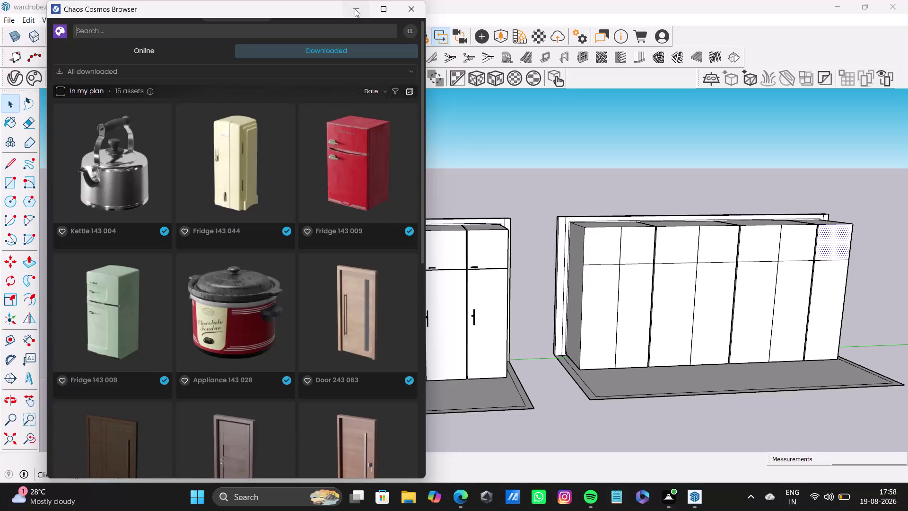
Zoom and orbit around the wardrobe to study the cabinet fronts.
scroll(up, 3)
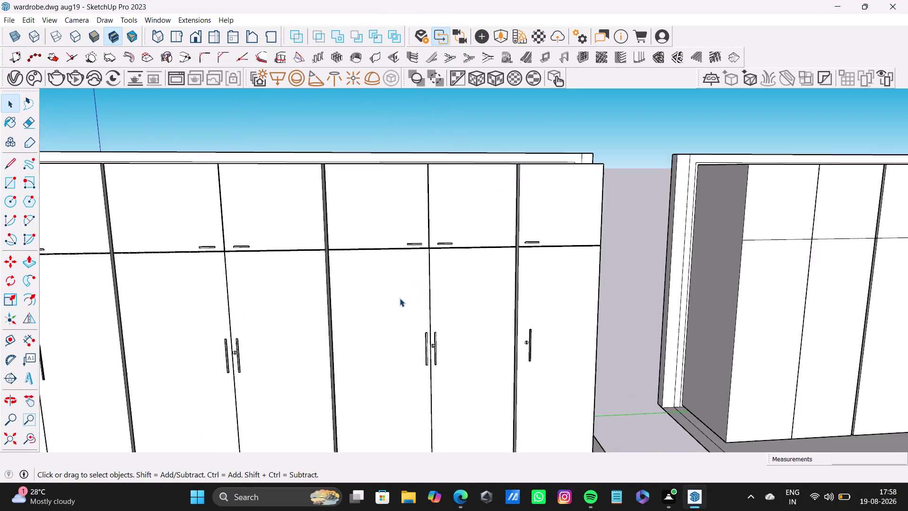
scroll(up, 3)
scroll(down, 3)
middle_drag(436, 290, 496, 241)
scroll(up, 3)
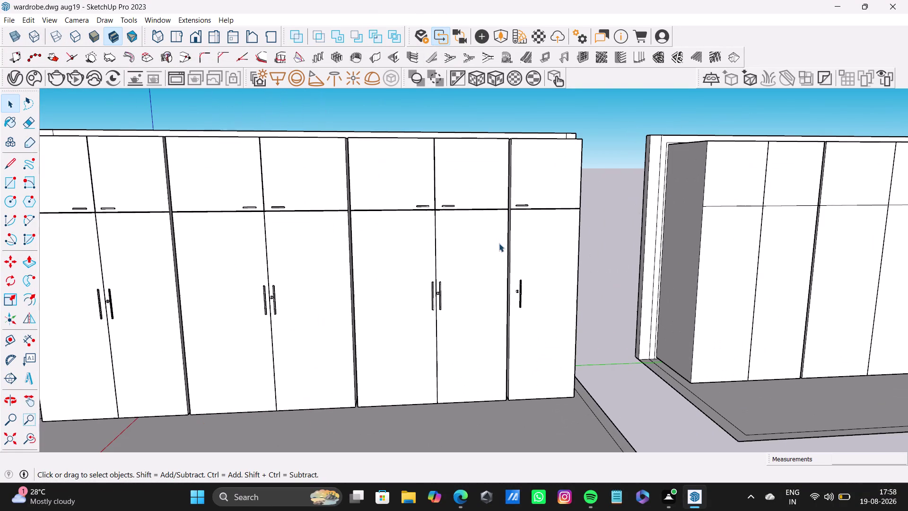
scroll(down, 3)
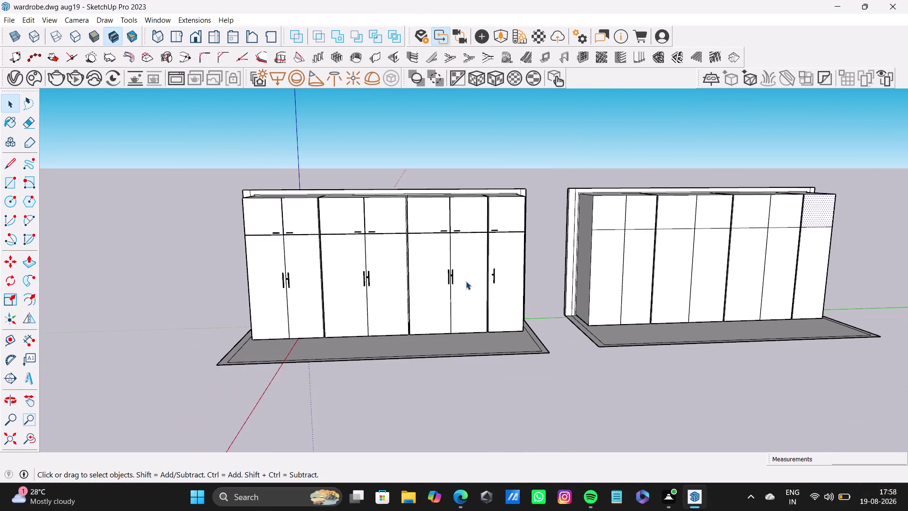
scroll(up, 3)
scroll(up, 3)
middle_drag(409, 271, 278, 350)
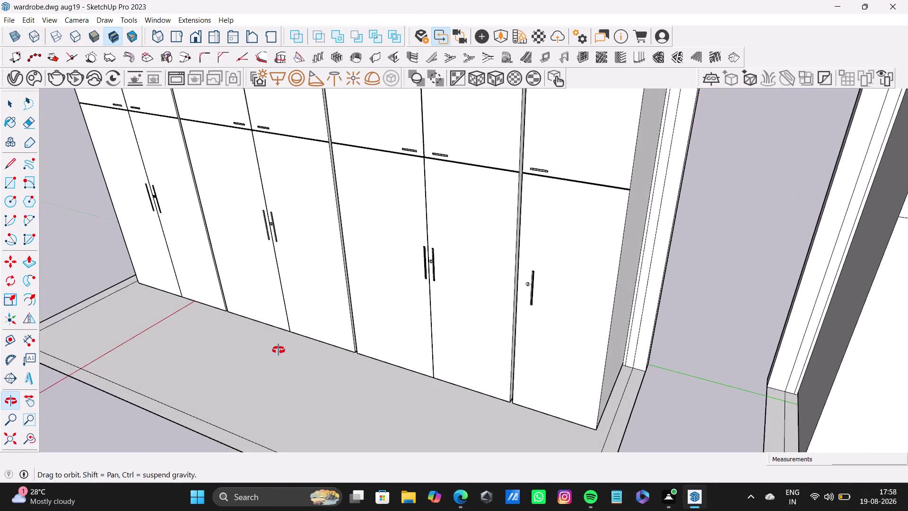
middle_drag(279, 350, 431, 263)
Orbit to a wider view of the cabinet tops, then switch to painting.
scroll(down, 3)
middle_drag(383, 244, 592, 255)
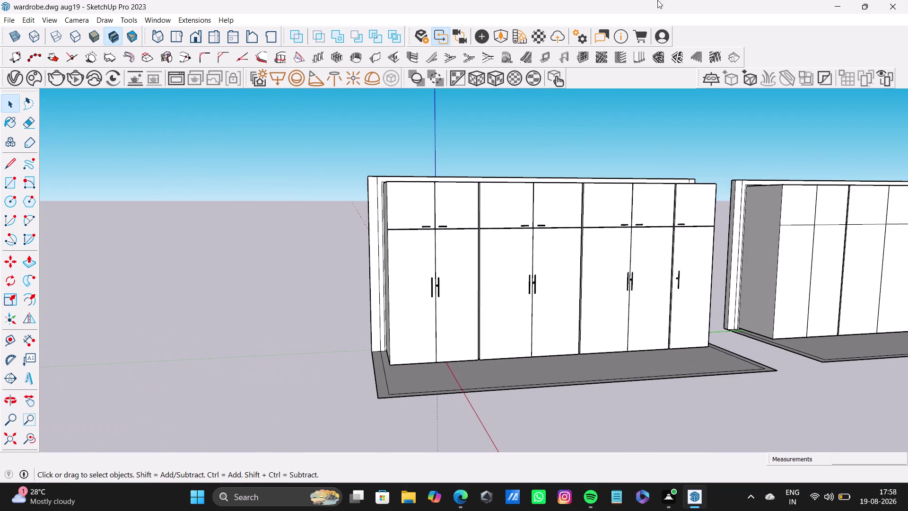
scroll(down, 3)
middle_drag(481, 246, 458, 365)
scroll(up, 3)
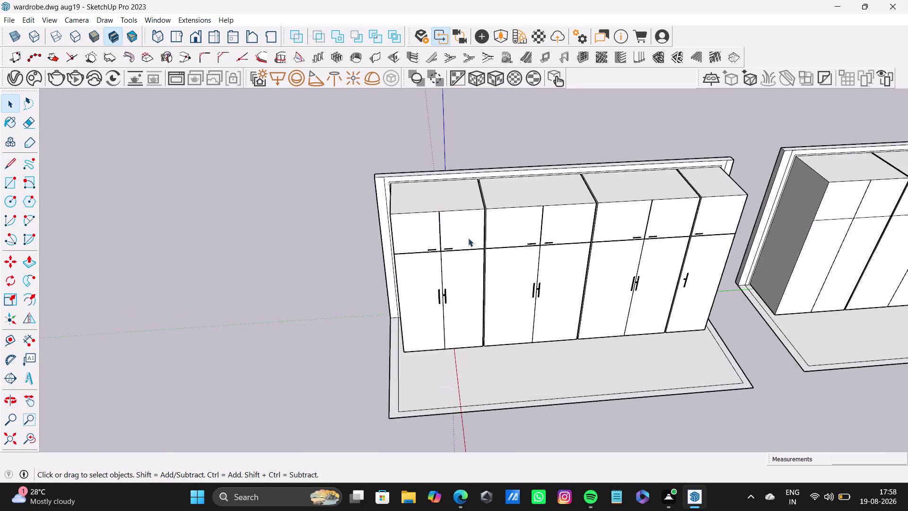
scroll(up, 3)
scroll(up, 3)
scroll(up, 3)
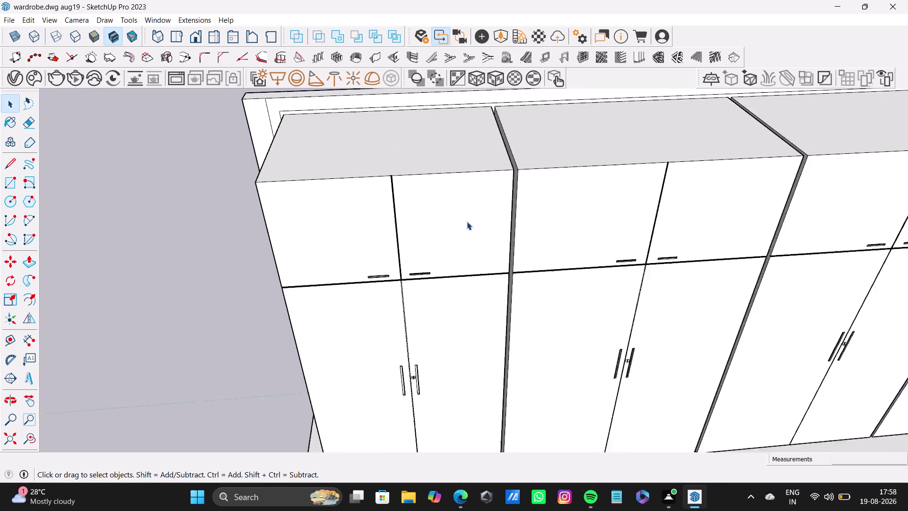
scroll(up, 3)
scroll(down, 3)
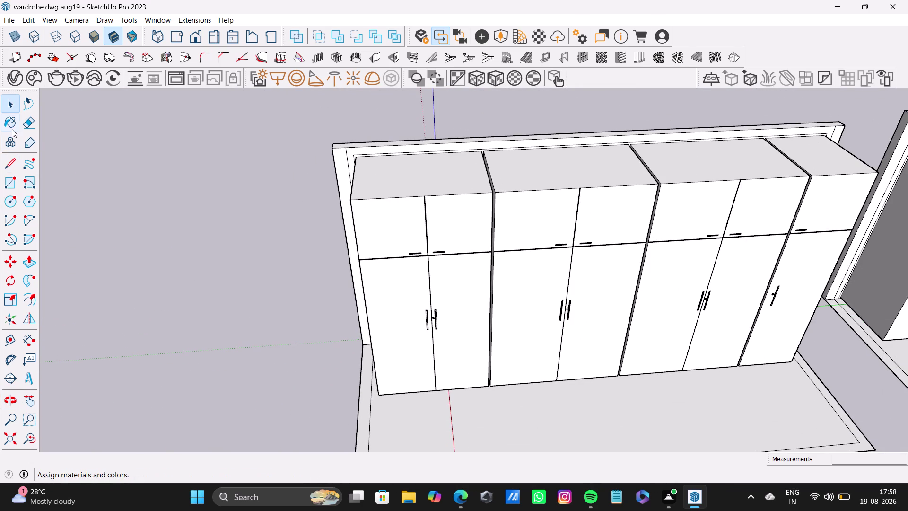
click(10, 121)
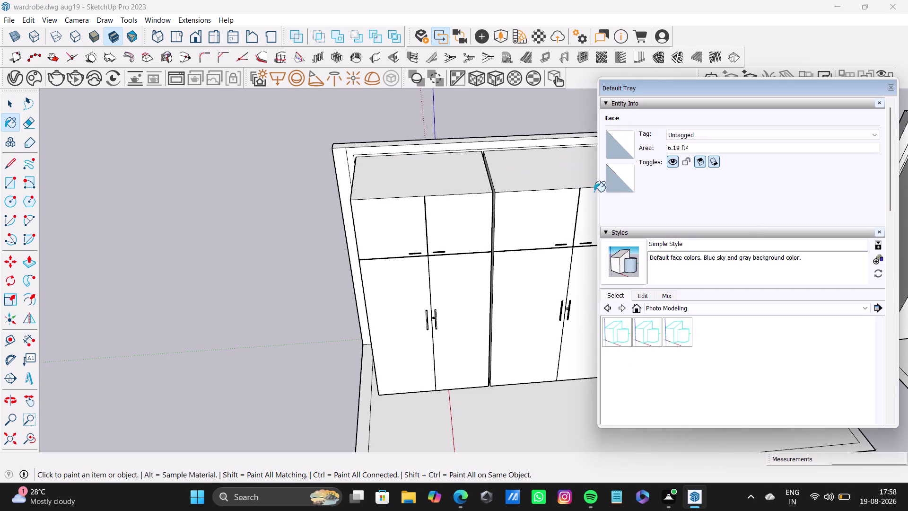
Open the V-Ray material list and Chaos Cosmos at Online > Materials > Metal.
click(17, 77)
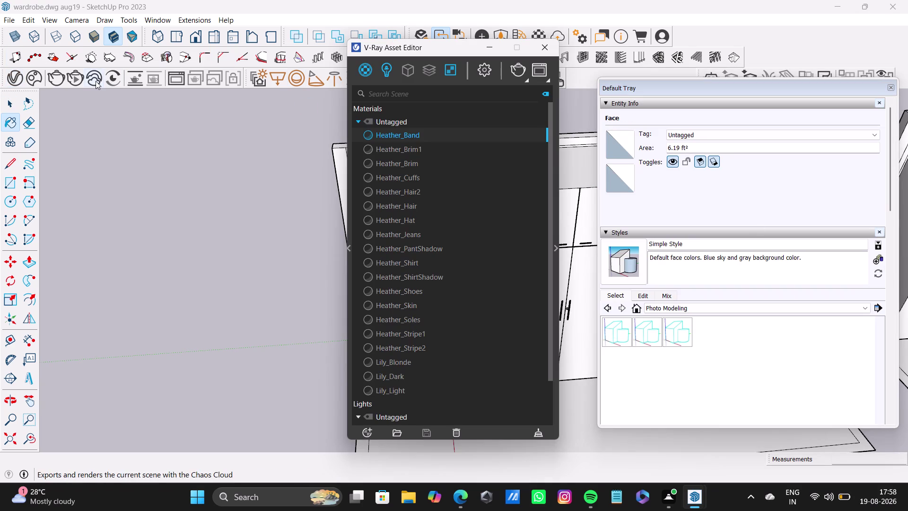
click(35, 83)
click(115, 54)
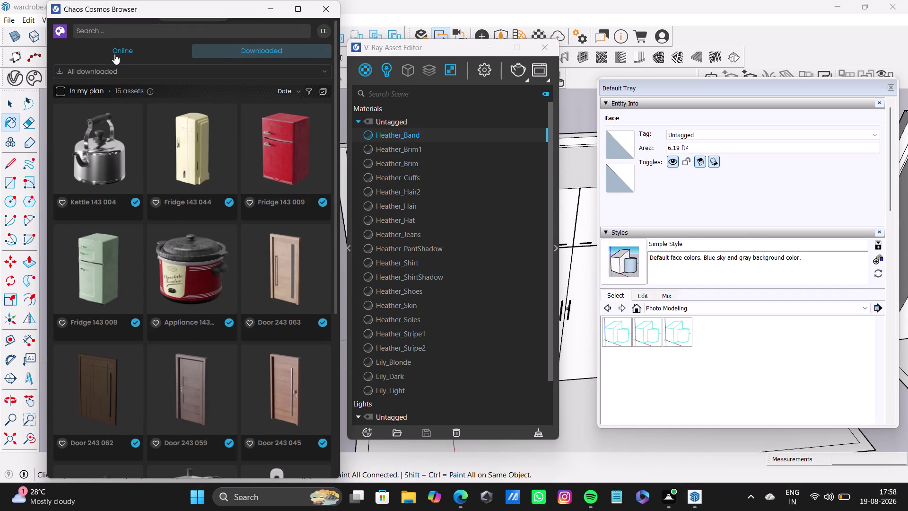
click(116, 72)
click(115, 109)
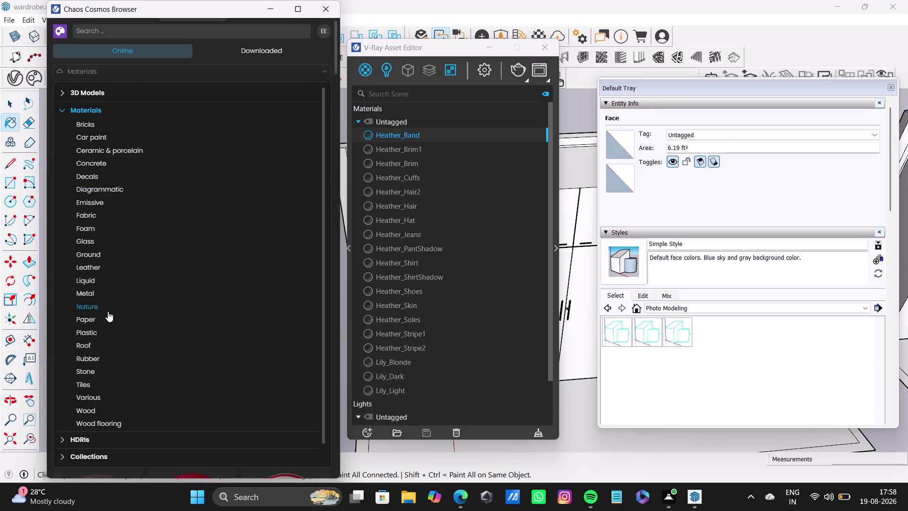
click(97, 290)
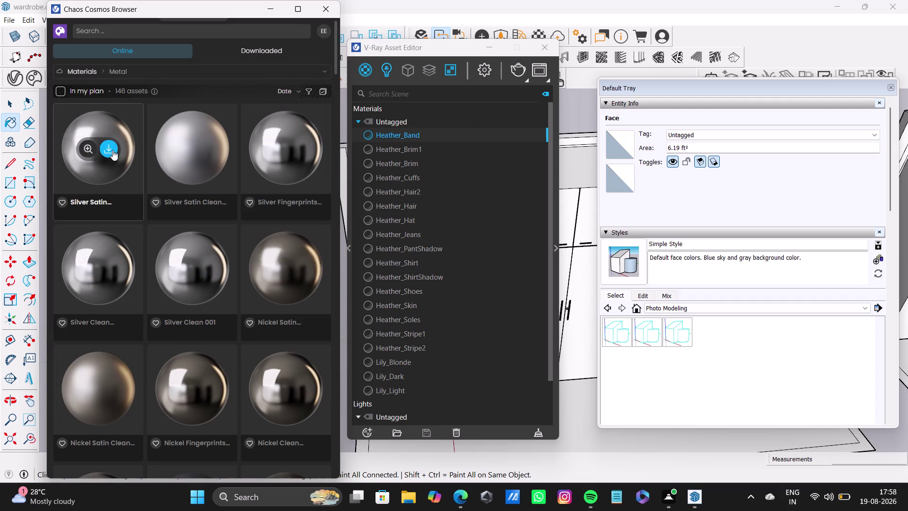
Scroll through the entire metal catalog and return to the material categories.
scroll(down, 3)
scroll(down, 3)
scroll(down, 3)
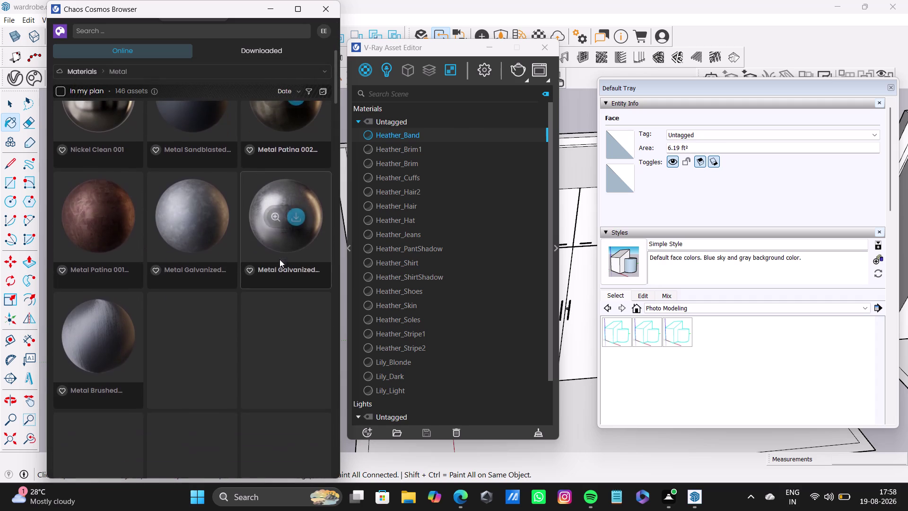
scroll(down, 3)
scroll(down, 3)
scroll(down, 3)
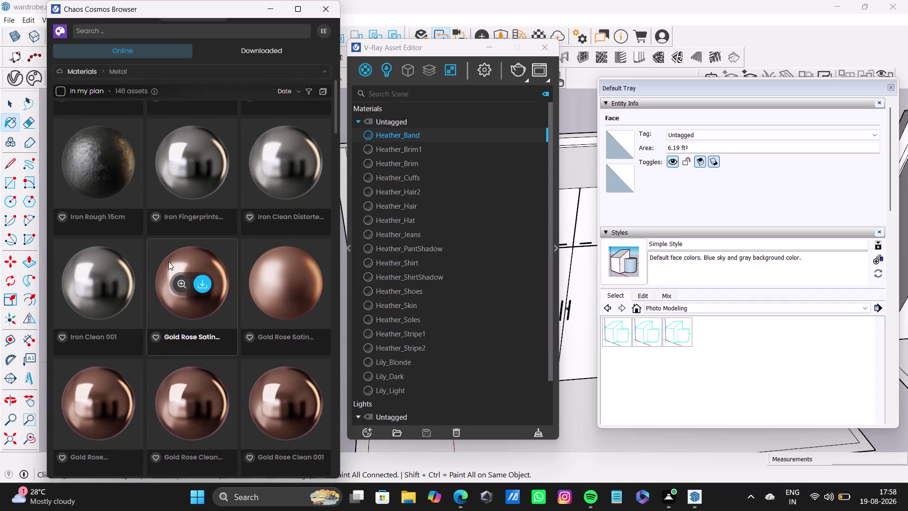
scroll(down, 3)
scroll(down, 3)
scroll(down, 3)
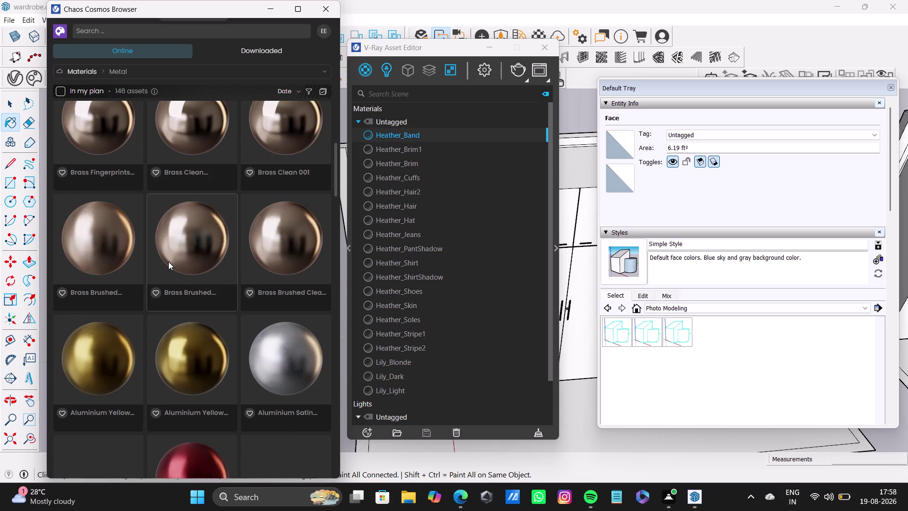
scroll(down, 3)
scroll(down, 3)
scroll(down, 3)
scroll(down, 3)
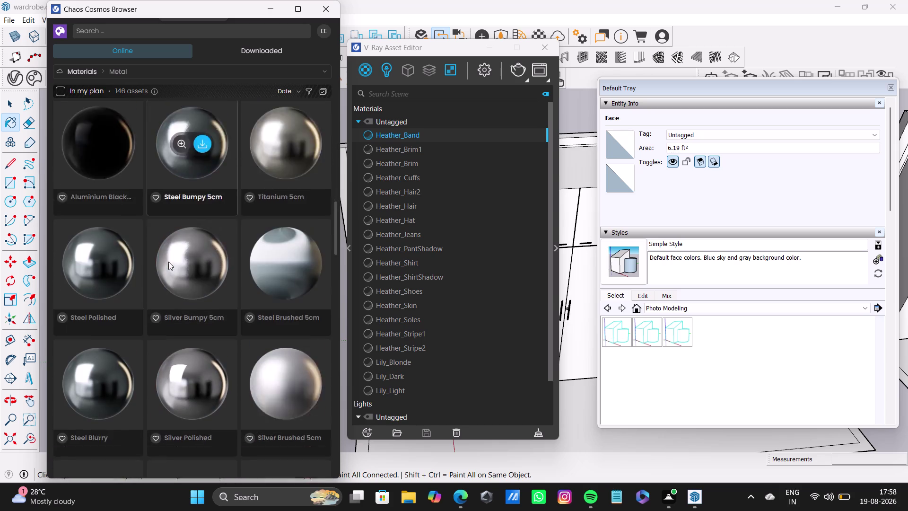
scroll(down, 3)
scroll(down, 3)
scroll(down, 3)
scroll(down, 3)
scroll(down, 3)
scroll(down, 3)
scroll(down, 3)
scroll(down, 3)
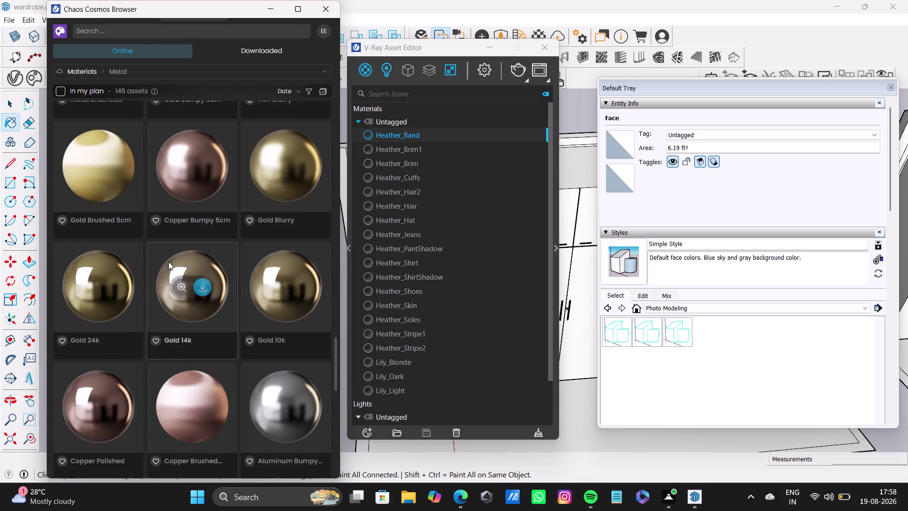
scroll(down, 3)
scroll(down, 3)
scroll(down, 3)
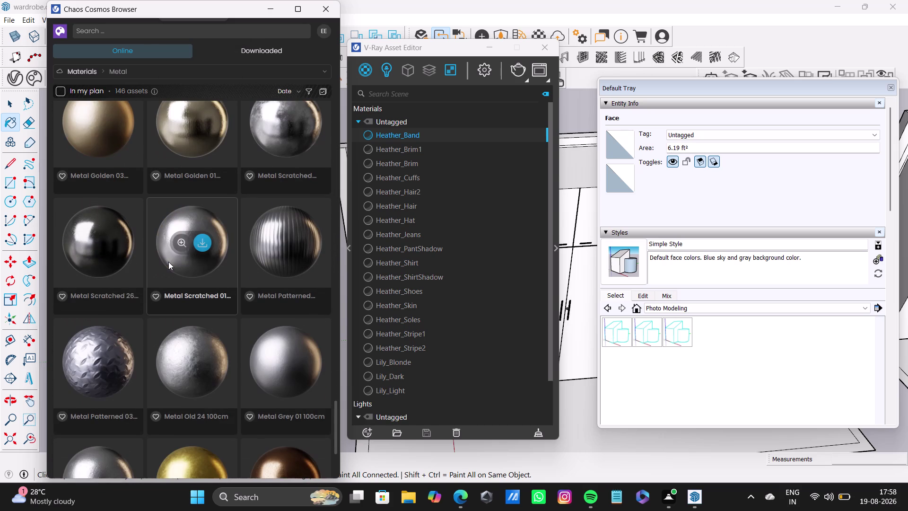
scroll(down, 3)
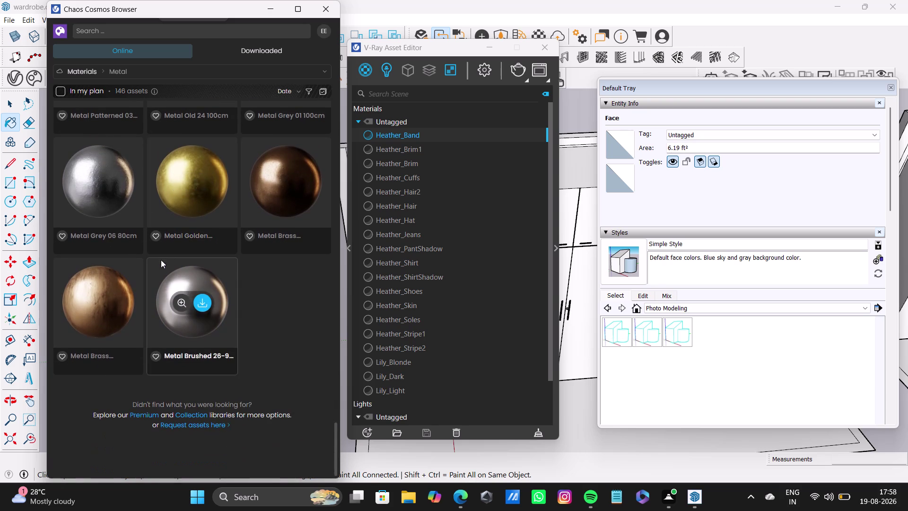
click(93, 69)
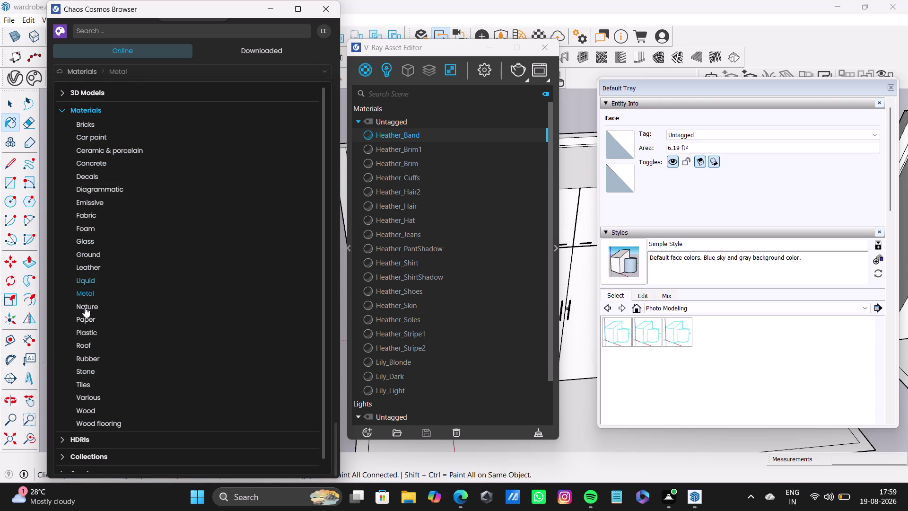
Browse the Nature materials category in Chaos Cosmos.
click(85, 311)
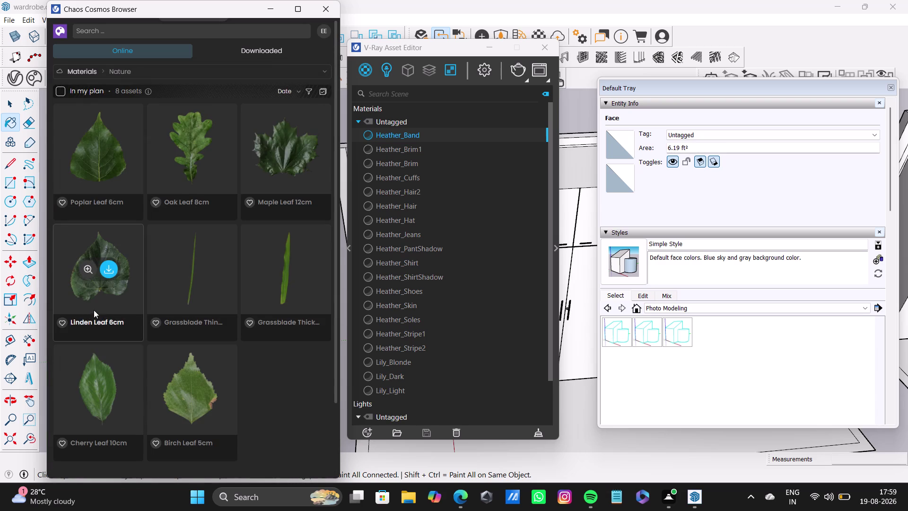
scroll(down, 3)
scroll(up, 3)
click(141, 49)
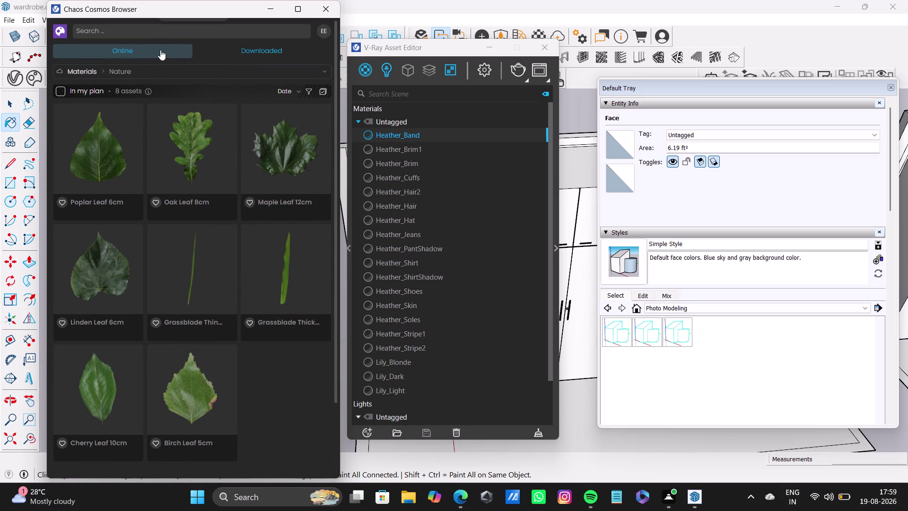
click(143, 70)
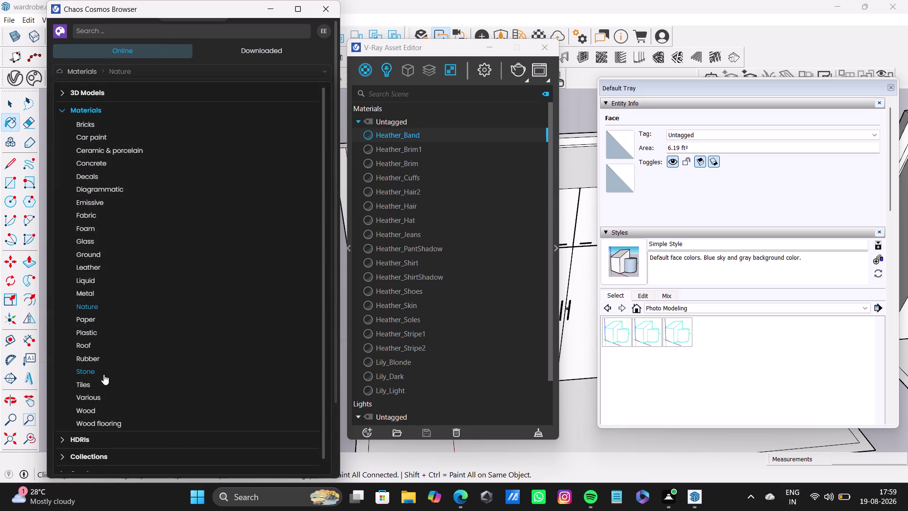
scroll(down, 3)
Scroll through the Stone materials, then close the Cosmos Browser.
click(102, 362)
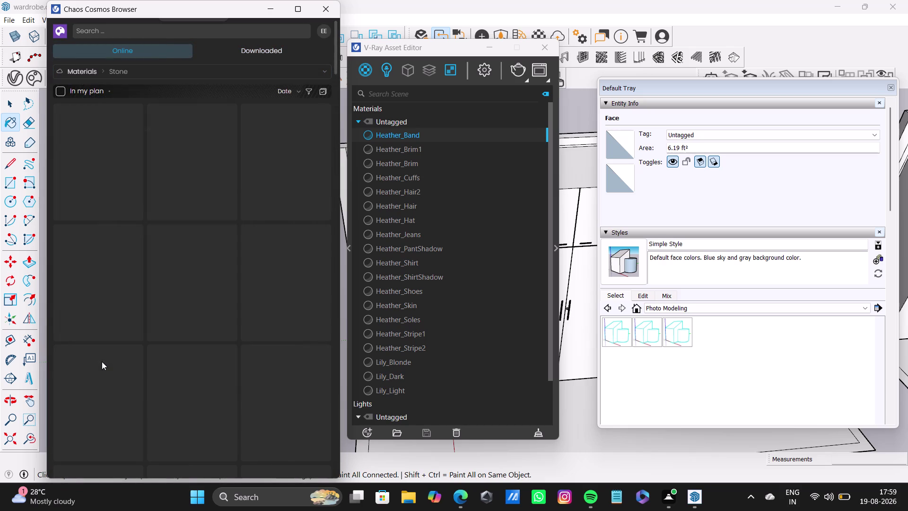
scroll(down, 3)
scroll(down, 3)
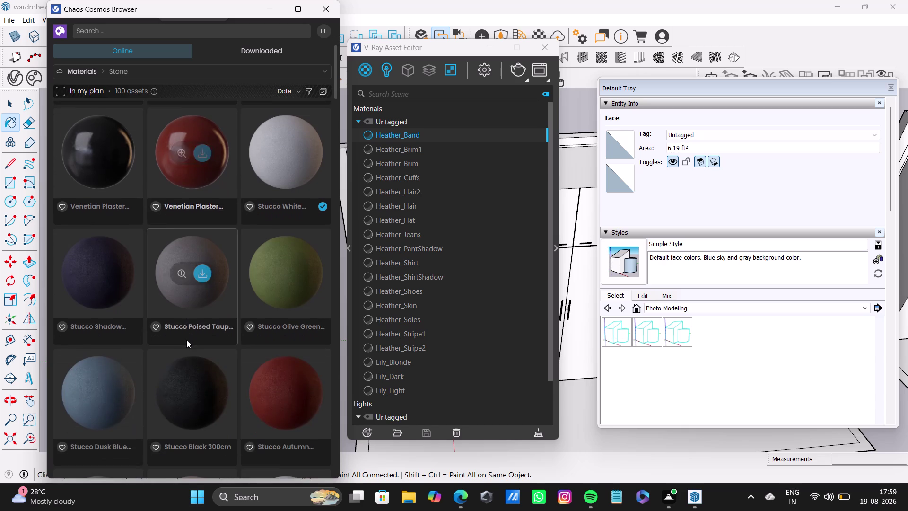
scroll(down, 3)
scroll(down, 3)
scroll(down, 3)
scroll(down, 3)
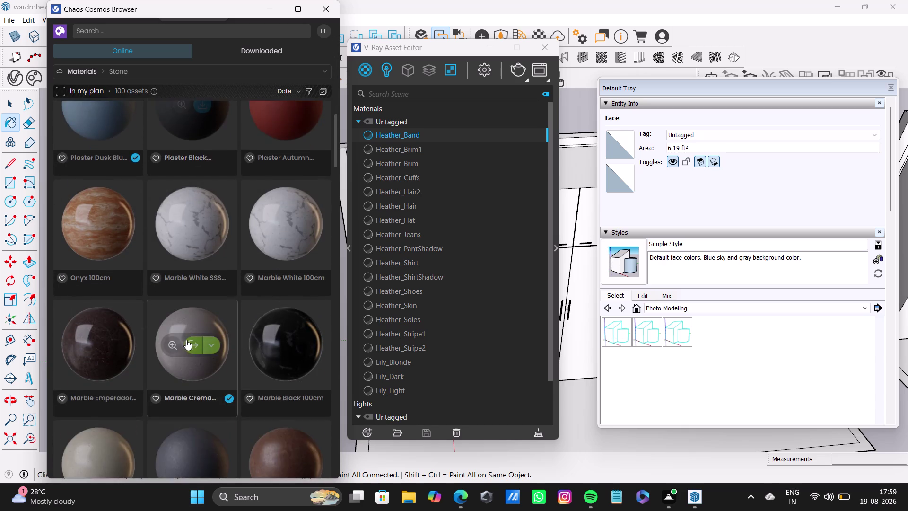
scroll(down, 3)
scroll(down, 3)
scroll(down, 3)
scroll(down, 3)
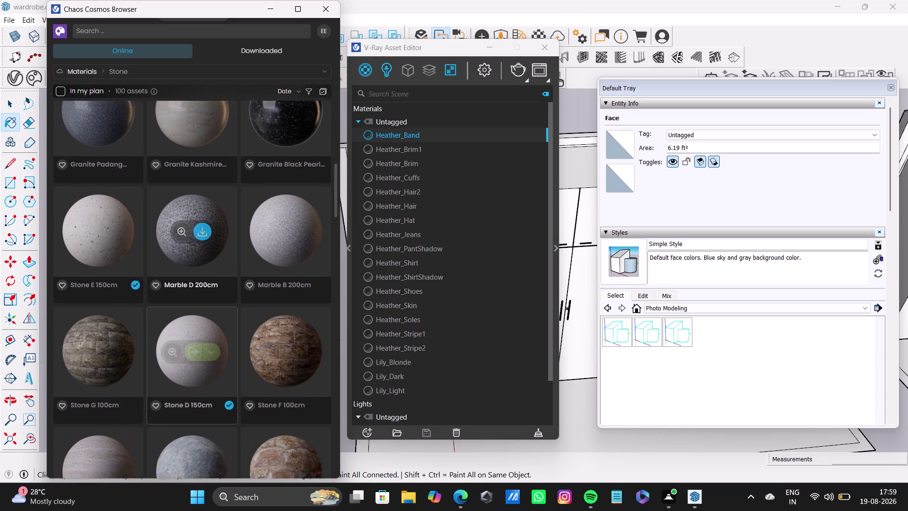
scroll(down, 3)
scroll(down, 3)
scroll(down, 3)
scroll(down, 3)
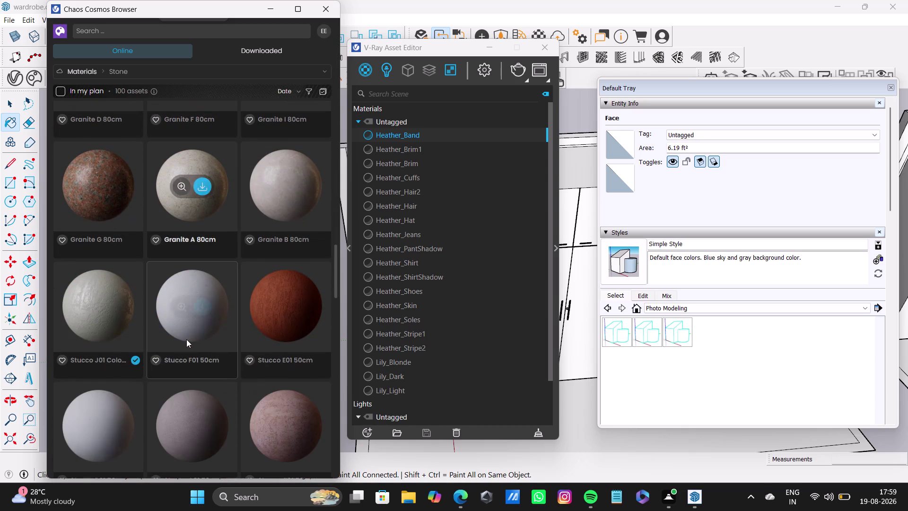
click(271, 3)
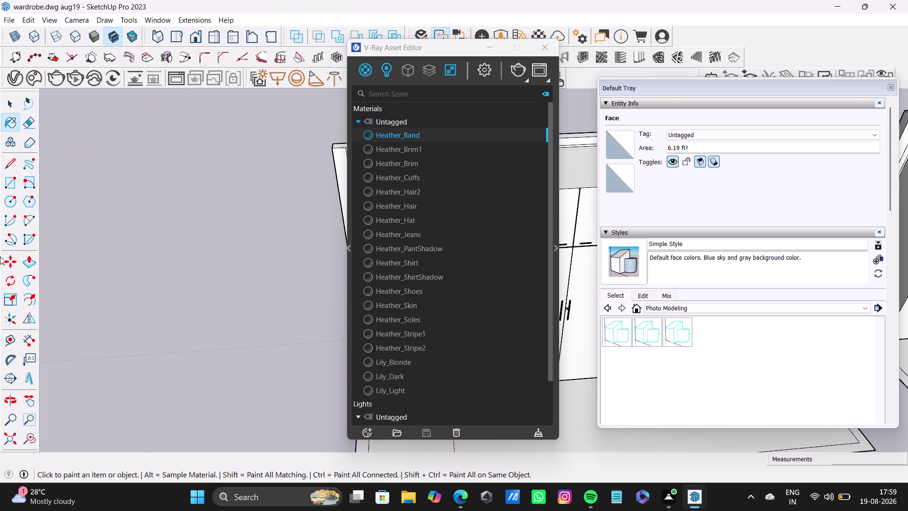
Paint the first cabinet's two upper doors with Colors-Named 0096_SkyBlue.
click(8, 122)
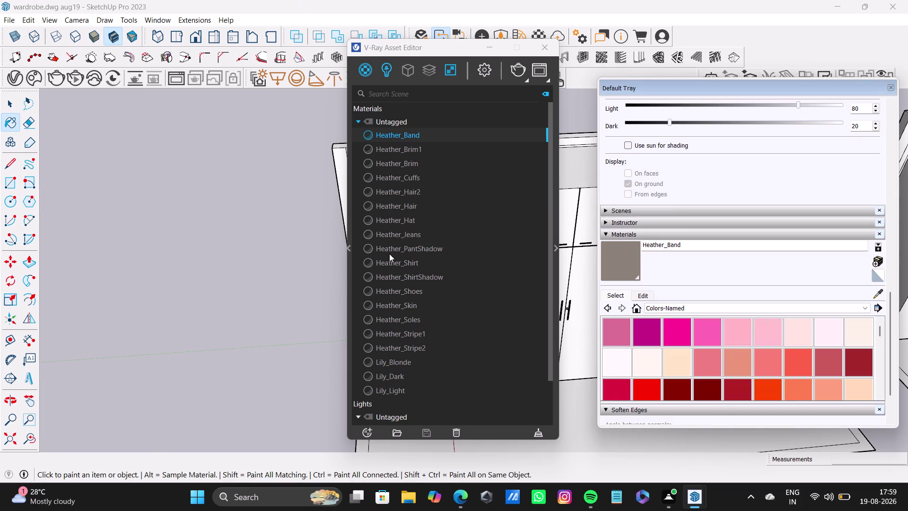
scroll(down, 3)
scroll(down, 3)
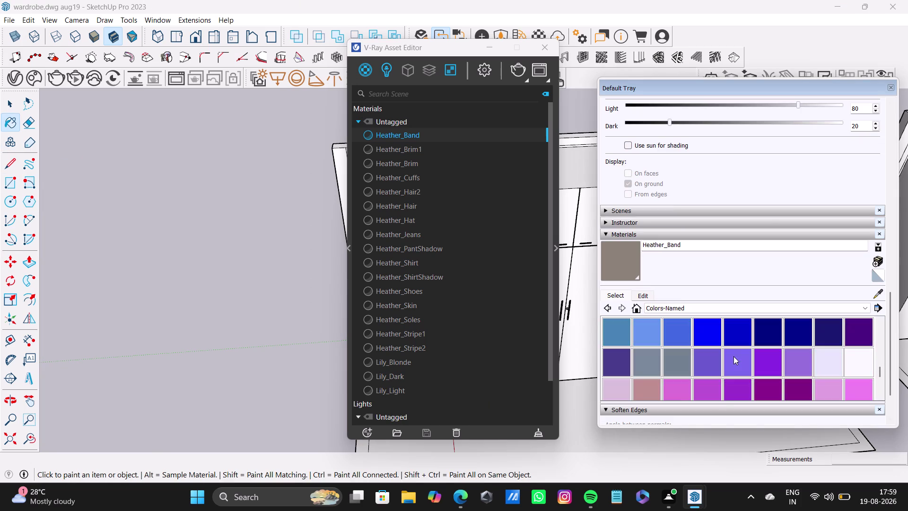
scroll(down, 3)
scroll(up, 3)
scroll(up, 3)
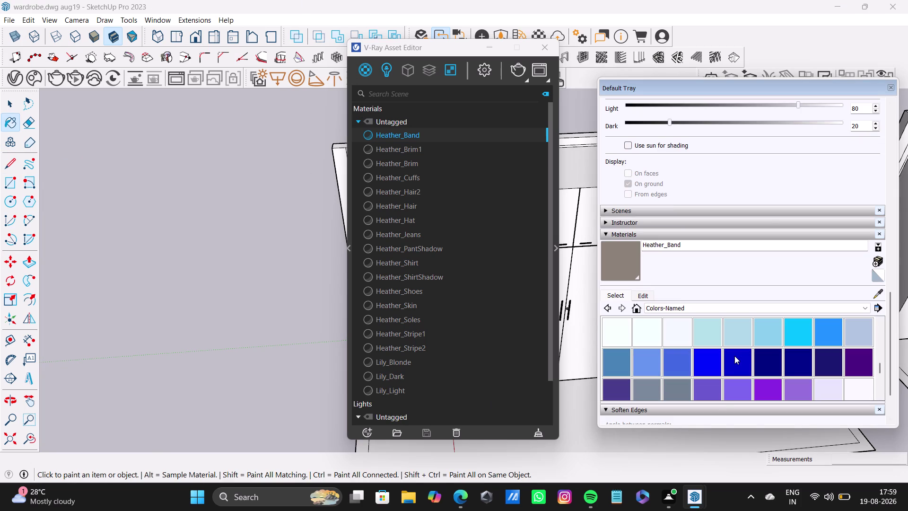
click(772, 340)
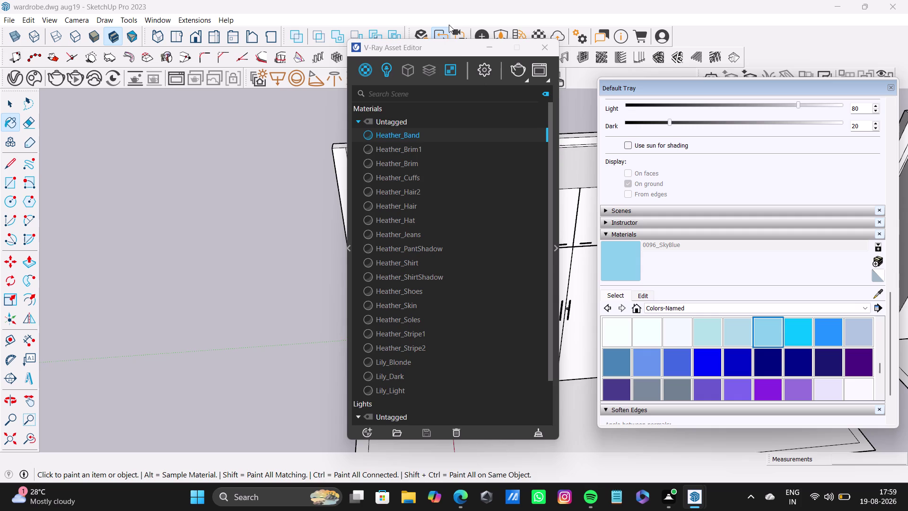
drag(456, 52, 240, 457)
click(377, 228)
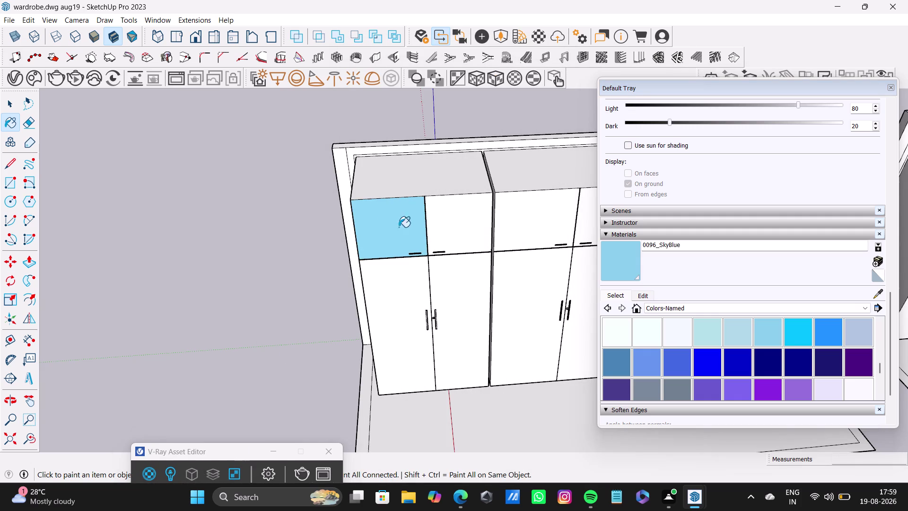
click(438, 224)
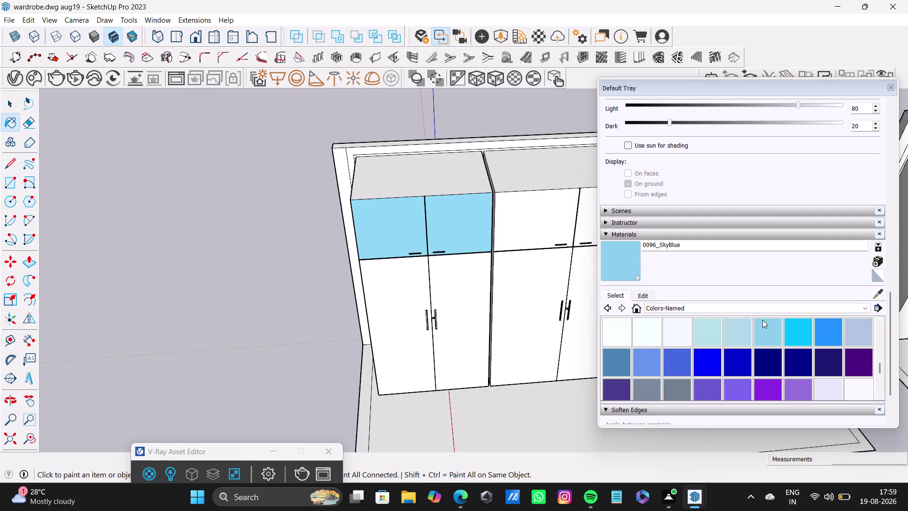
Paint the lower wardrobe doors across the visible units with 0095_LightBlue.
click(733, 334)
click(410, 304)
click(458, 289)
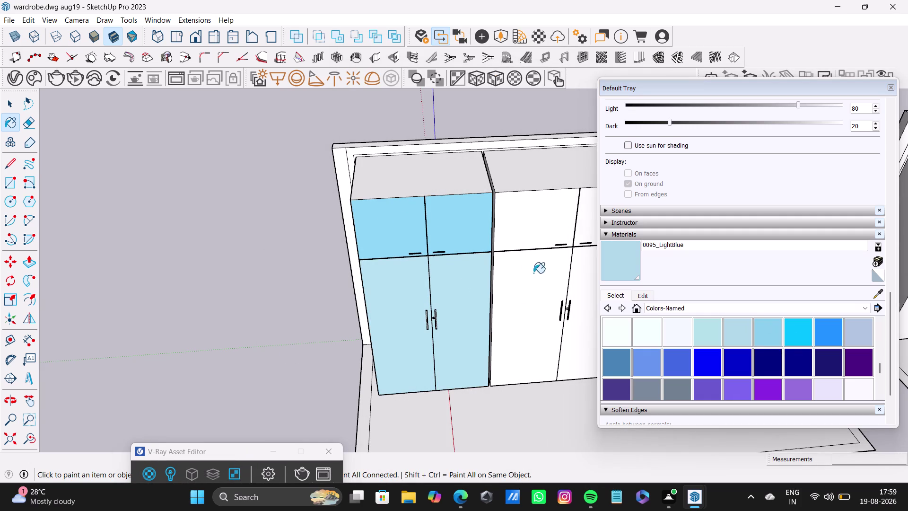
click(539, 289)
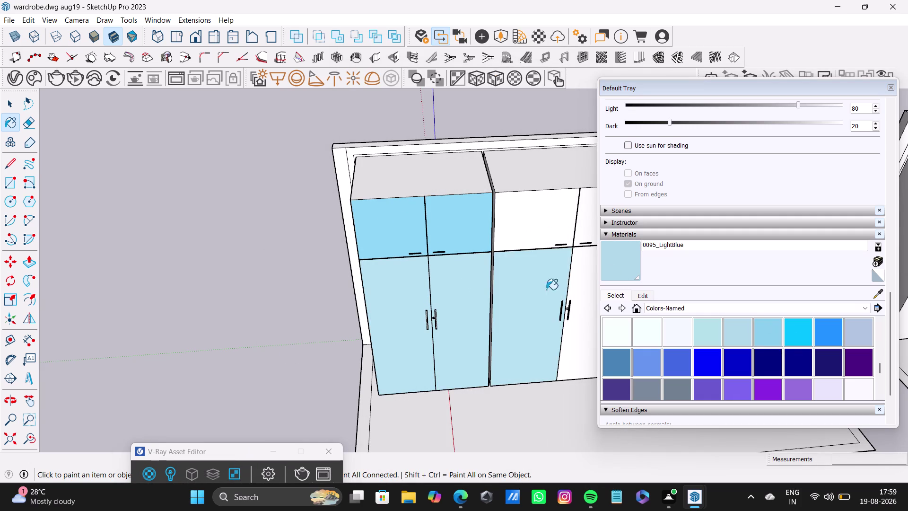
middle_drag(563, 285, 393, 297)
click(423, 284)
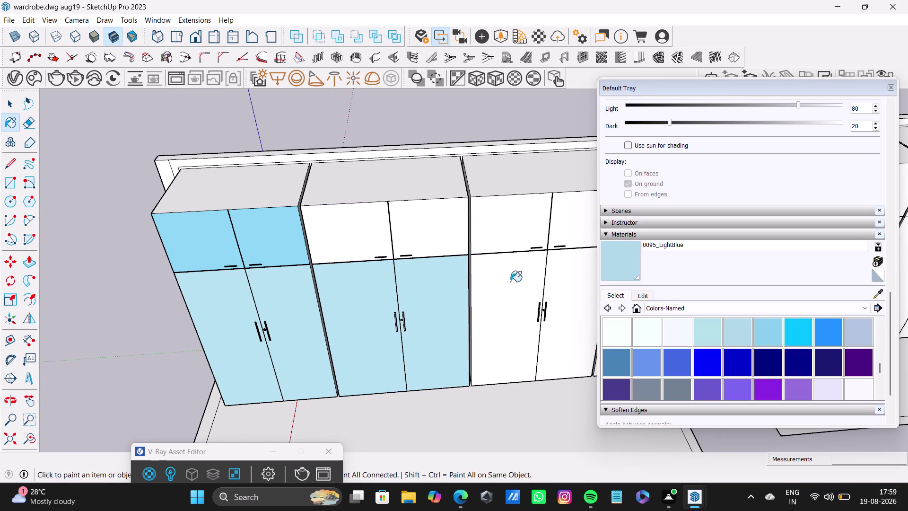
click(510, 281)
click(575, 276)
middle_drag(572, 275, 391, 318)
click(468, 302)
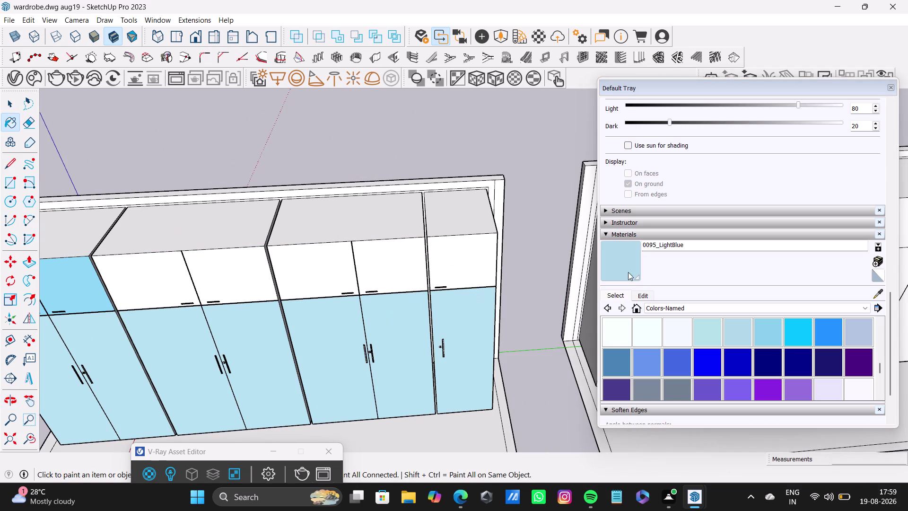
click(881, 297)
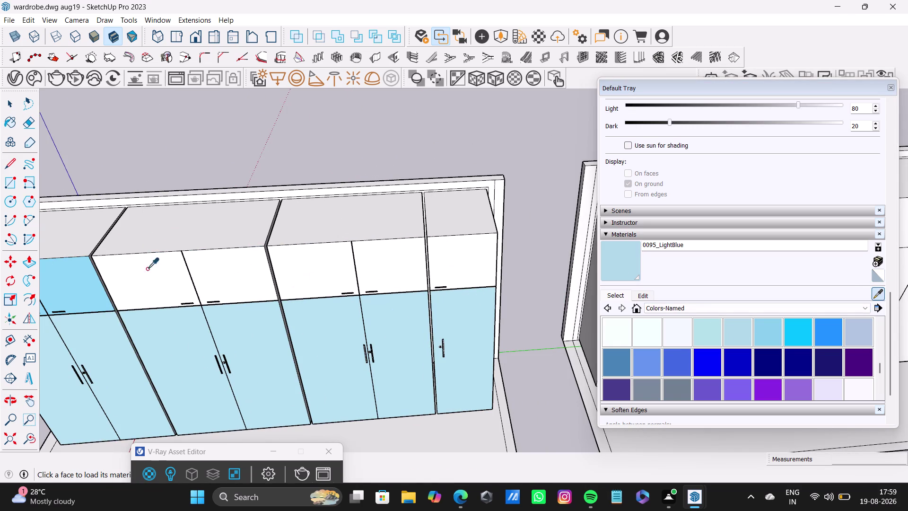
Sample sky blue from an upper door and paint the other upper doors with it.
click(93, 286)
click(147, 275)
click(197, 270)
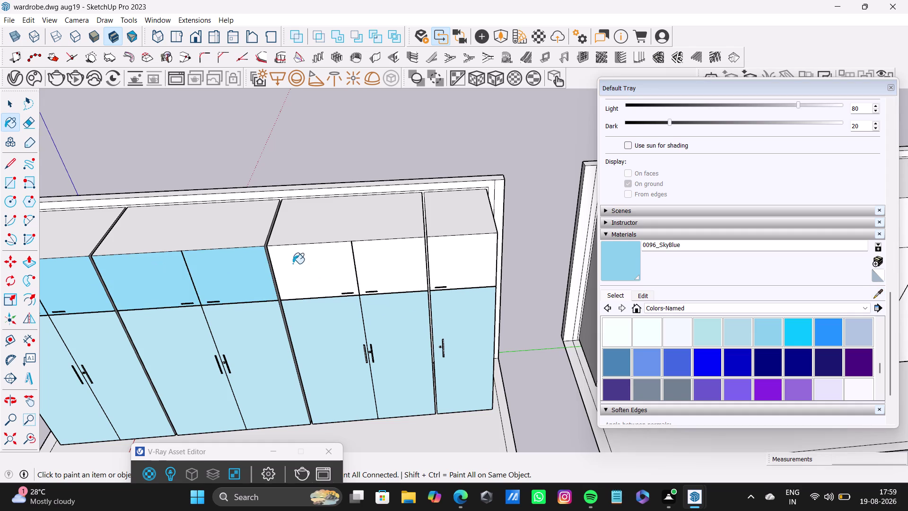
click(301, 263)
click(372, 269)
click(440, 265)
Paint the cabinet tops sky blue, including the leftmost top.
click(439, 220)
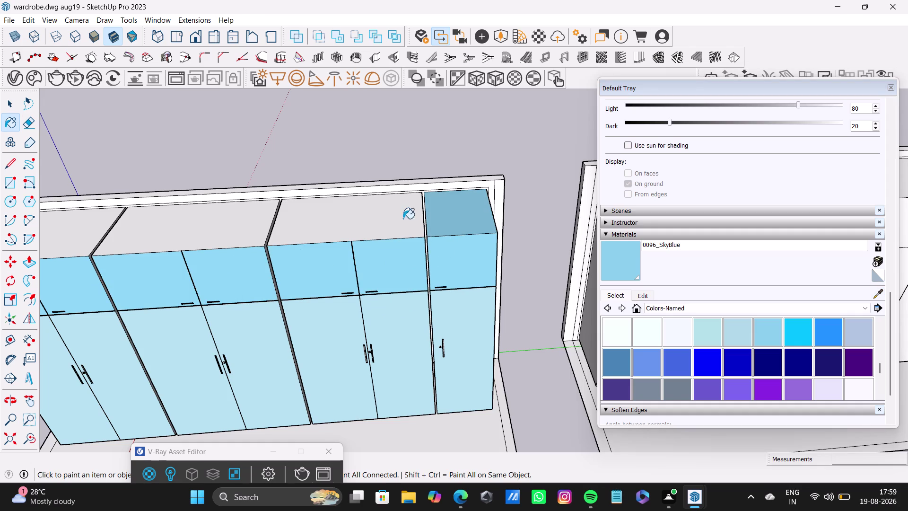
click(404, 218)
click(232, 220)
middle_drag(245, 276, 471, 246)
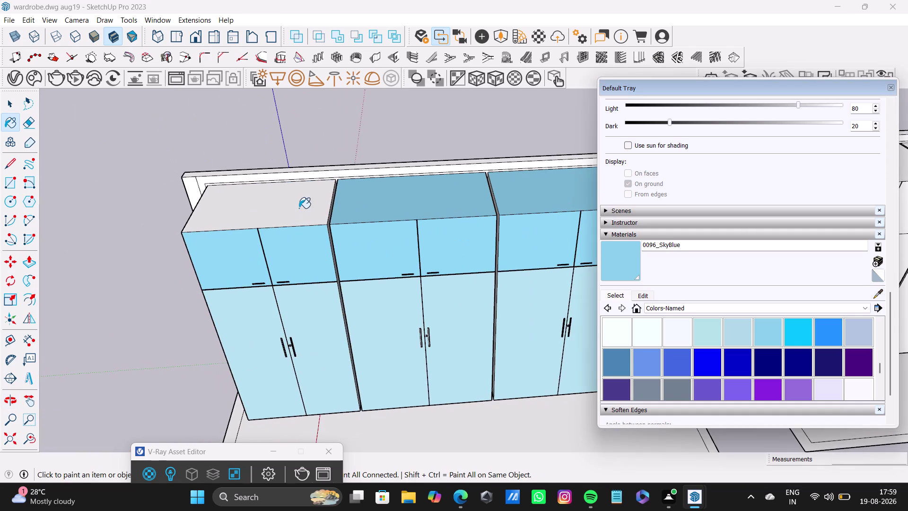
click(296, 205)
scroll(up, 3)
middle_drag(364, 217, 285, 252)
scroll(up, 3)
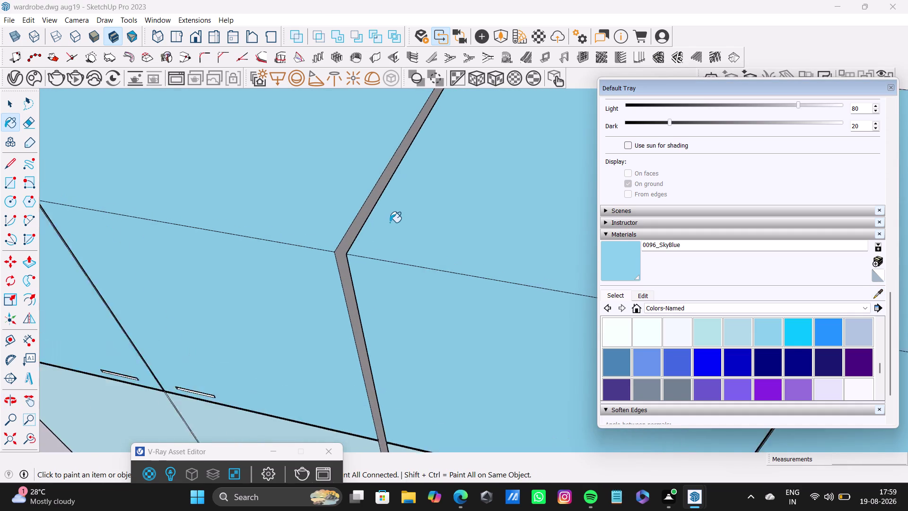
scroll(up, 3)
click(366, 193)
Paint the strip and gap face between the cabinet tops sky blue.
scroll(down, 3)
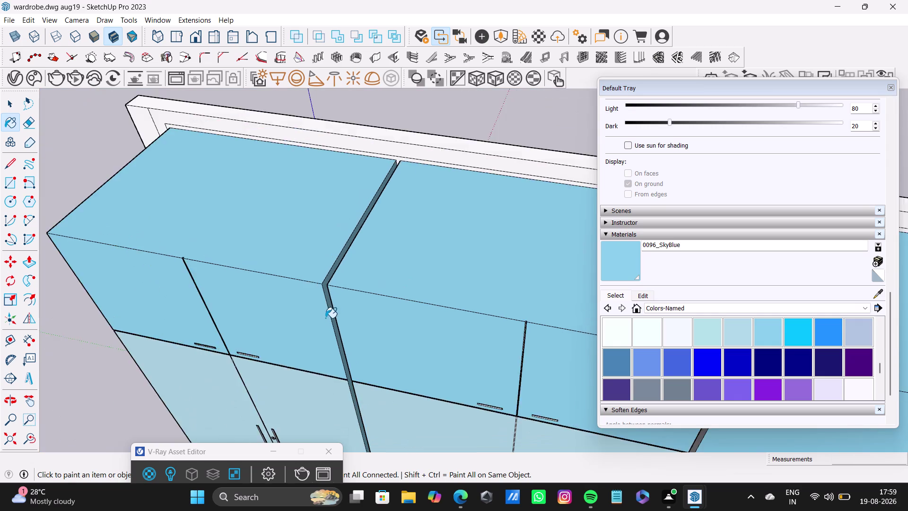
scroll(down, 3)
scroll(up, 3)
middle_drag(526, 341, 378, 308)
scroll(down, 3)
scroll(up, 3)
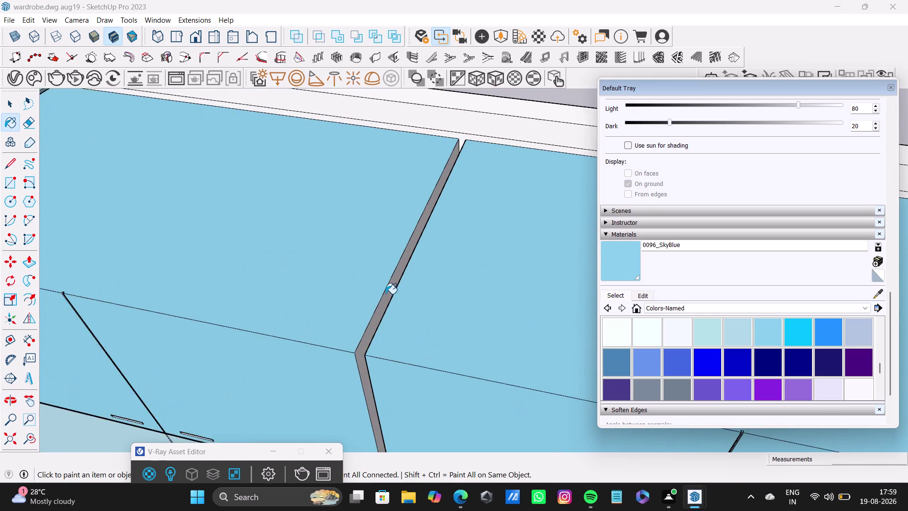
scroll(up, 3)
click(388, 295)
scroll(down, 3)
middle_drag(461, 314, 385, 311)
scroll(up, 3)
click(475, 327)
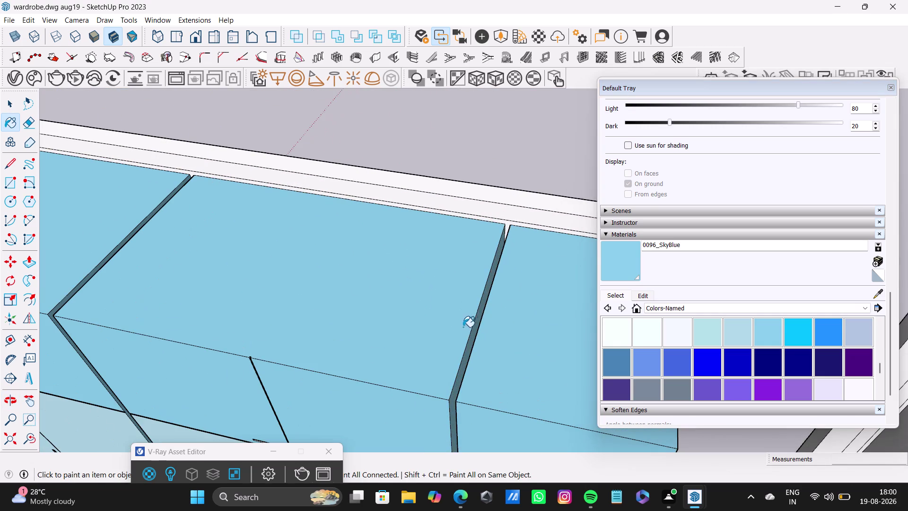
Paint an upper cabinet face and the end cabinet face sky blue.
scroll(down, 3)
scroll(up, 3)
middle_drag(375, 340, 314, 293)
click(419, 335)
scroll(down, 3)
middle_drag(254, 356, 355, 335)
scroll(up, 3)
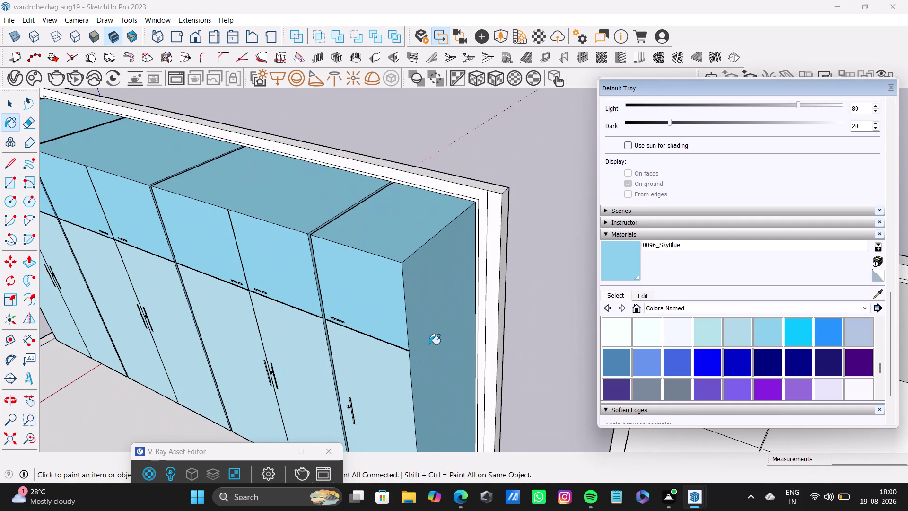
scroll(down, 3)
middle_drag(255, 343, 545, 337)
scroll(down, 3)
middle_drag(447, 359, 487, 237)
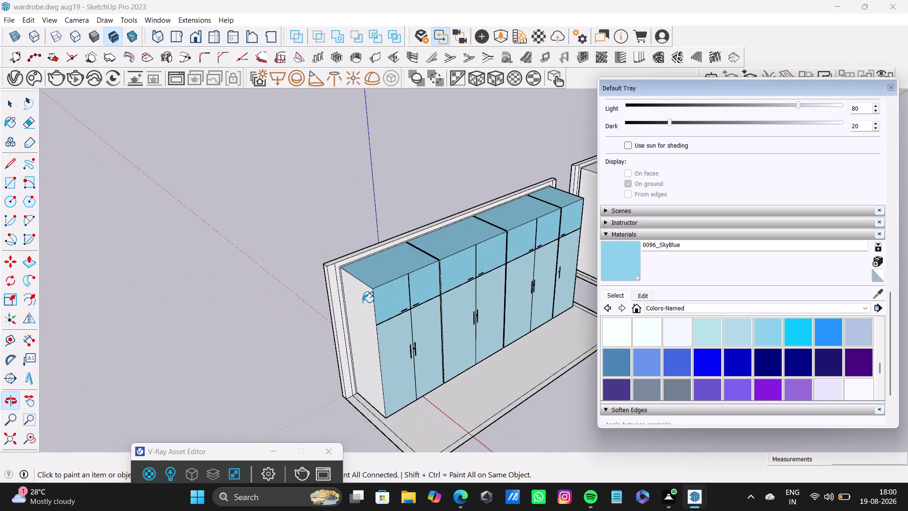
scroll(up, 3)
click(362, 302)
Paint another upper cabinet face and the face inside the cabinet gap sky blue.
scroll(down, 3)
scroll(up, 3)
middle_drag(445, 281, 394, 398)
scroll(up, 3)
click(416, 270)
scroll(down, 3)
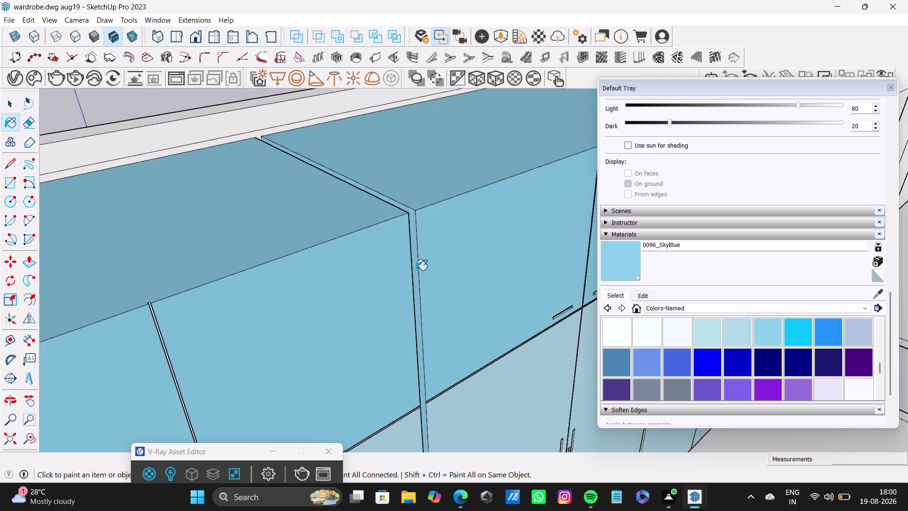
scroll(down, 3)
middle_drag(416, 270, 179, 296)
middle_drag(370, 225, 315, 315)
scroll(up, 3)
middle_drag(331, 291, 390, 201)
scroll(up, 3)
click(371, 188)
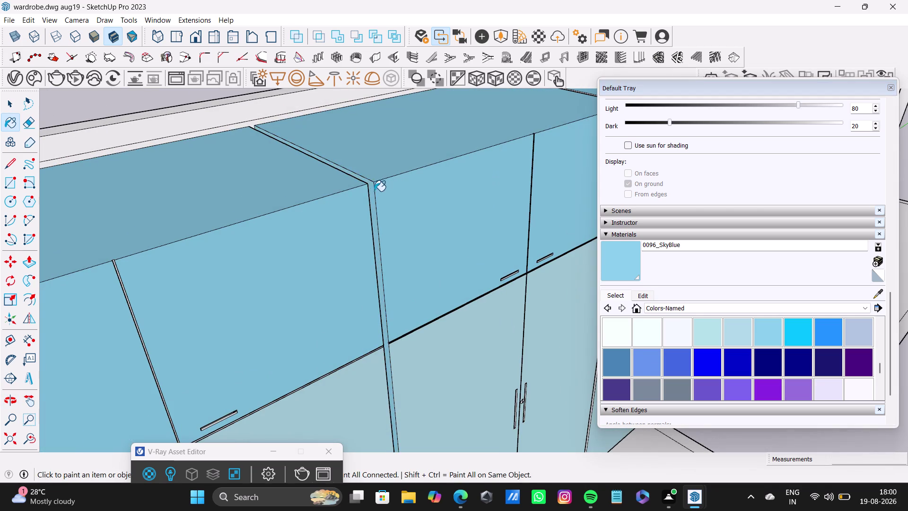
Paint the last face between upper cabinets sky blue, then view the whole wardrobe.
scroll(down, 3)
middle_drag(389, 233, 232, 327)
scroll(up, 3)
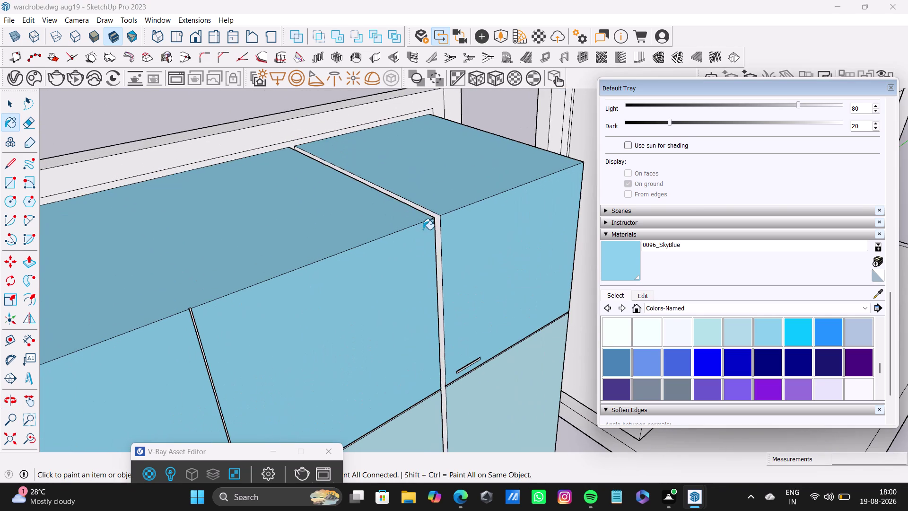
click(439, 224)
scroll(down, 3)
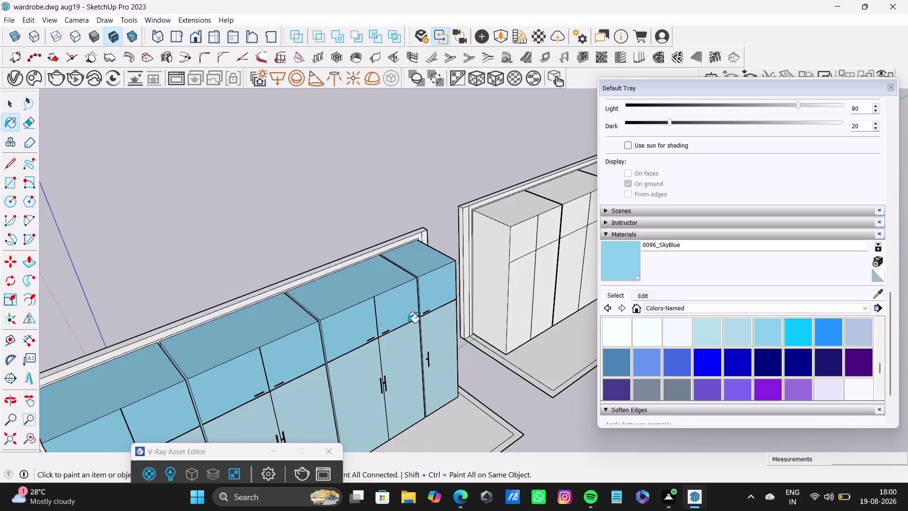
middle_drag(407, 322, 485, 211)
scroll(down, 3)
scroll(up, 3)
middle_drag(327, 320, 241, 256)
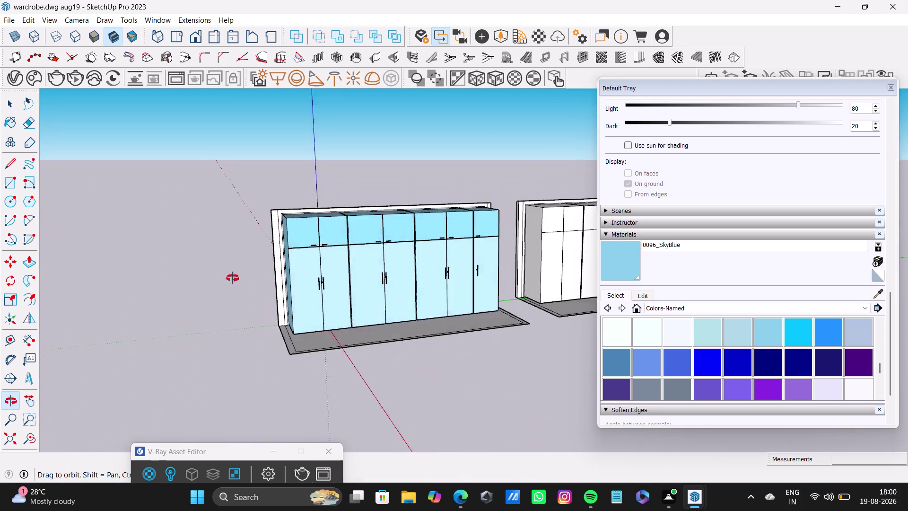
middle_drag(241, 256, 239, 384)
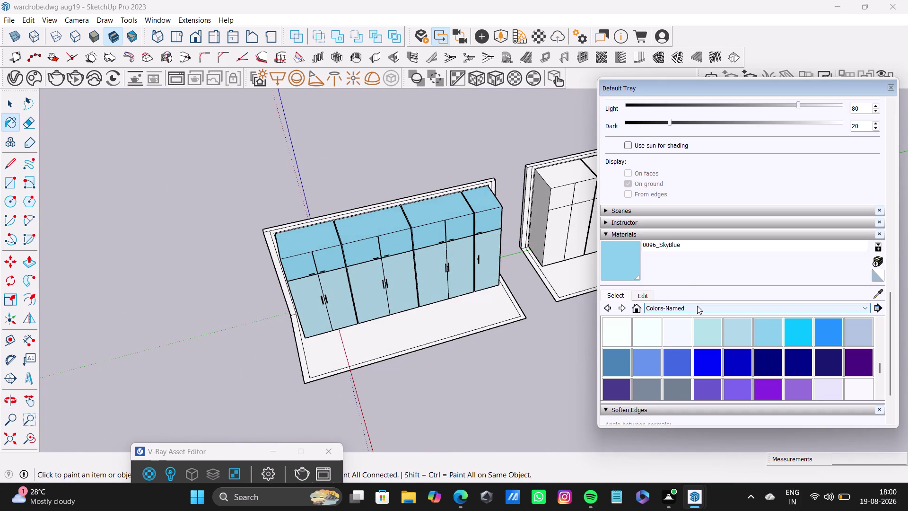
Paint the floor face with Concrete Tile from the Tile material library.
click(698, 306)
scroll(down, 3)
scroll(down, 3)
click(686, 375)
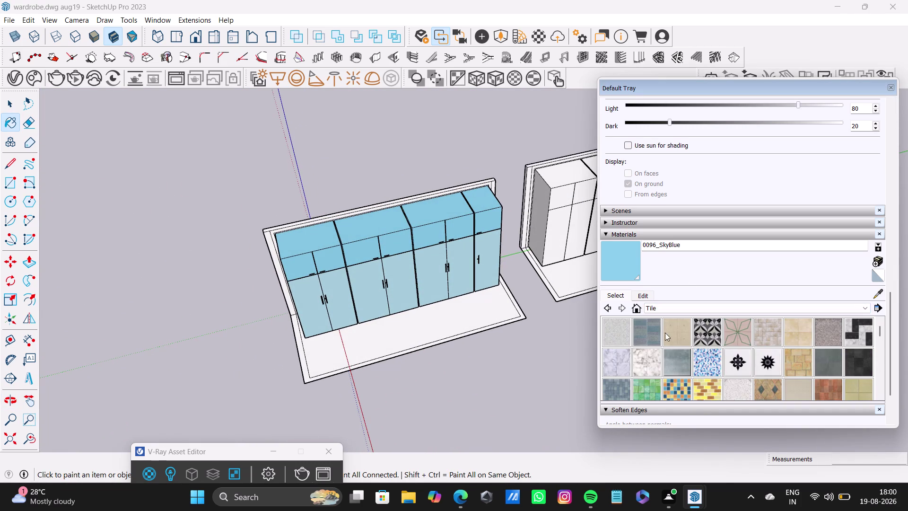
click(672, 329)
click(469, 318)
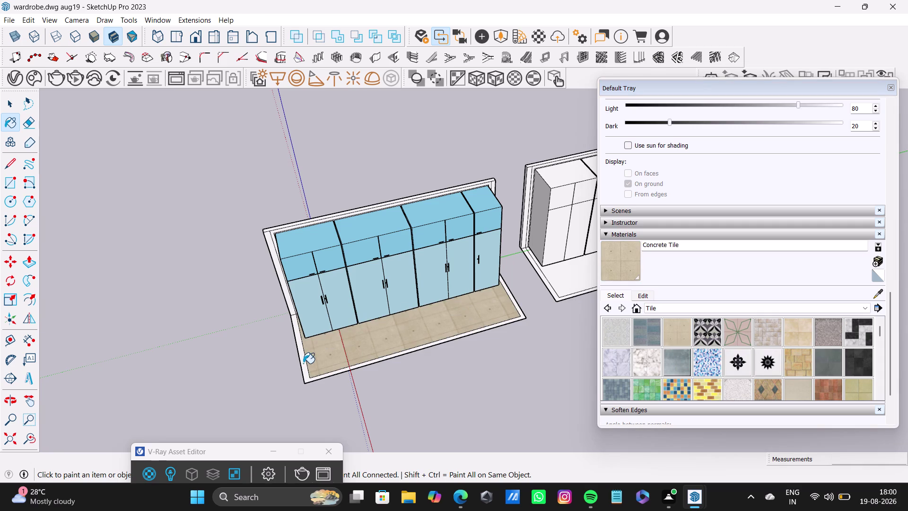
scroll(up, 3)
click(302, 364)
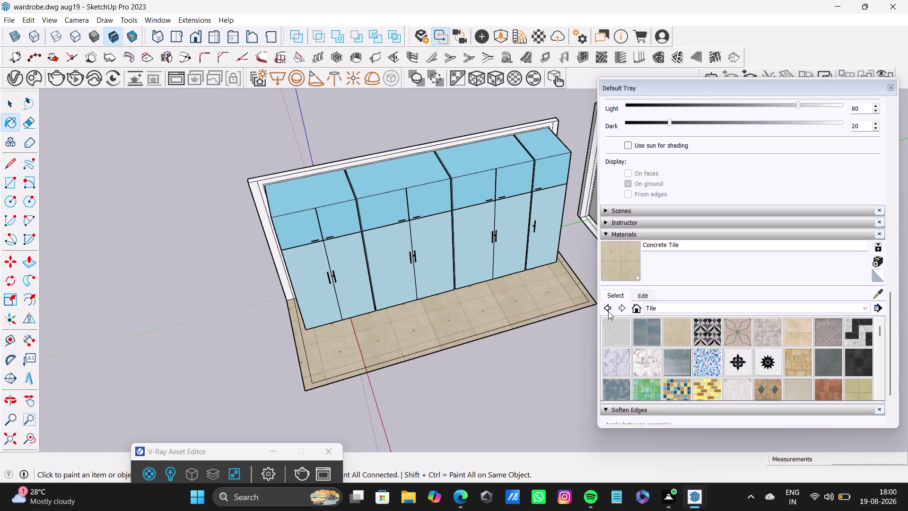
click(706, 307)
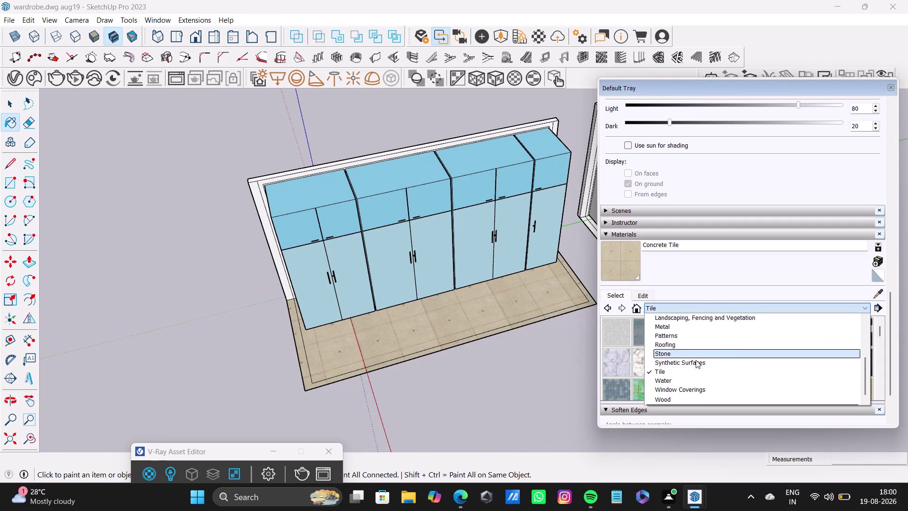
Select the cream Color E01 from the Colors material library.
scroll(up, 3)
click(683, 342)
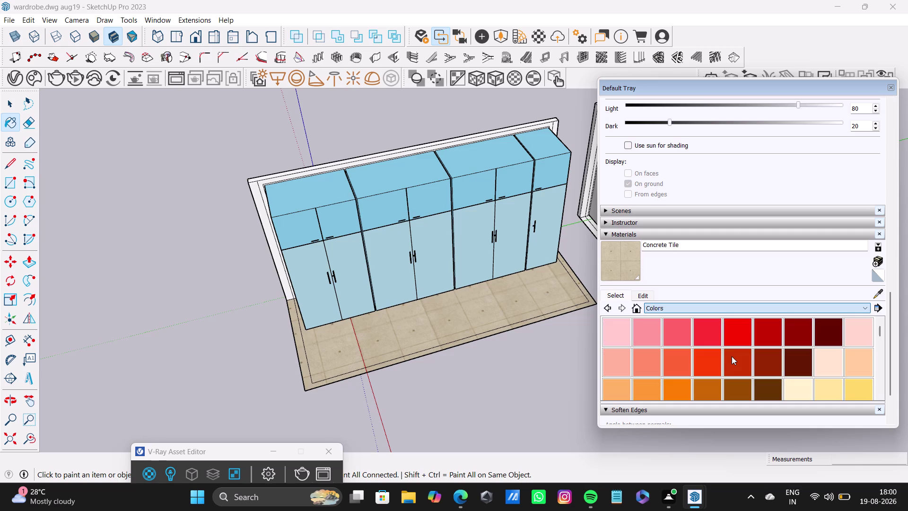
scroll(down, 3)
scroll(up, 3)
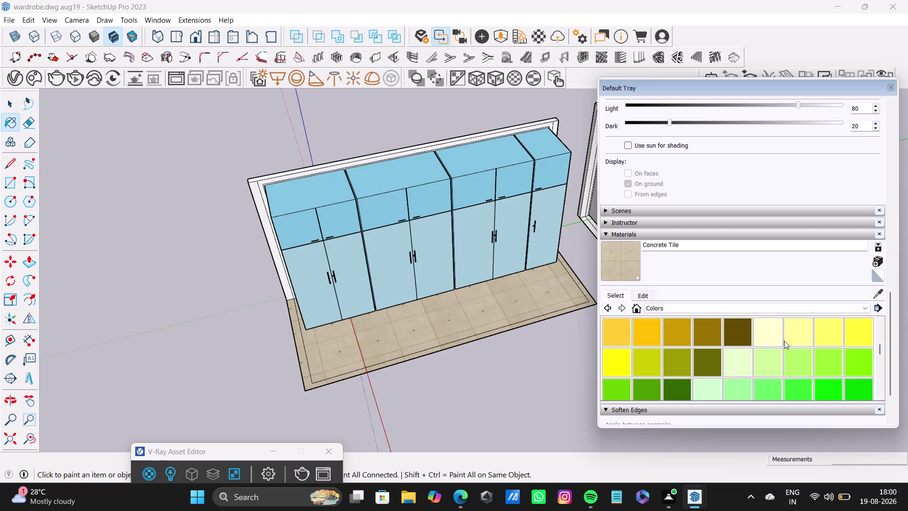
click(796, 335)
click(770, 335)
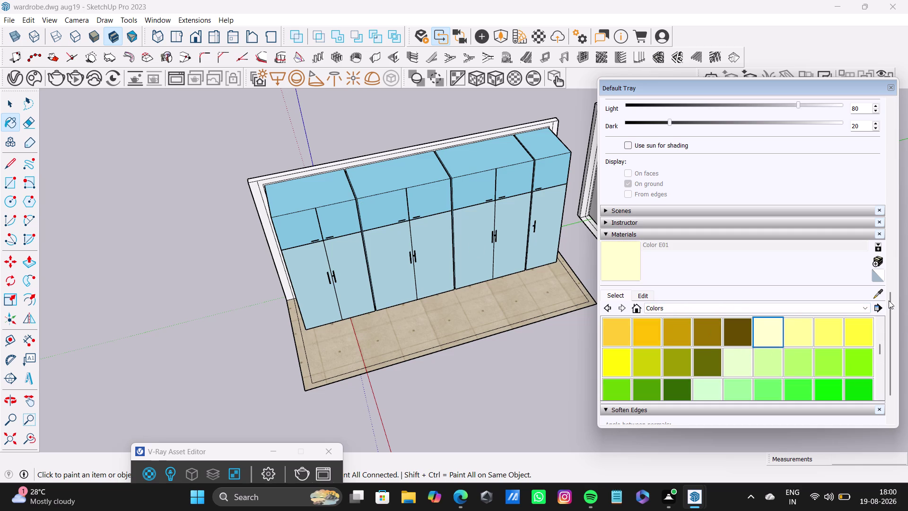
Paint the back frame's front faces and top edges cream.
click(258, 193)
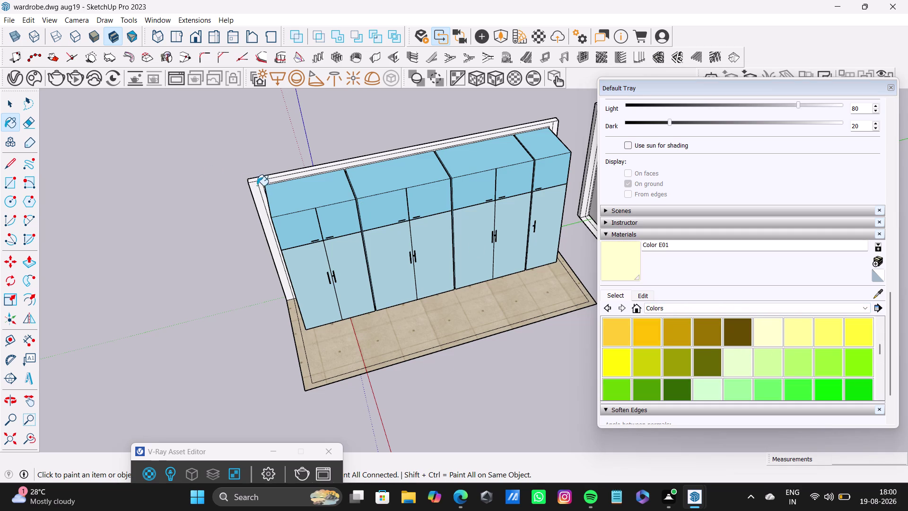
click(257, 187)
scroll(up, 3)
click(263, 172)
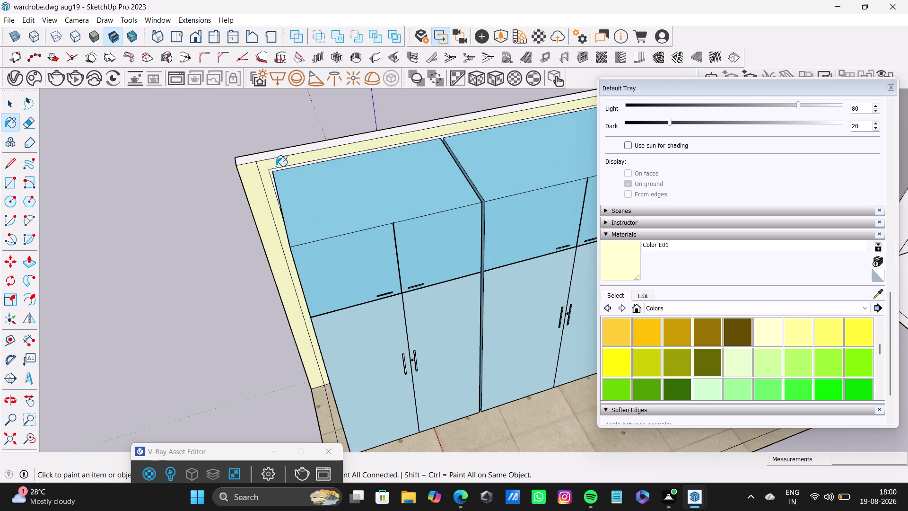
scroll(up, 3)
click(287, 165)
click(289, 116)
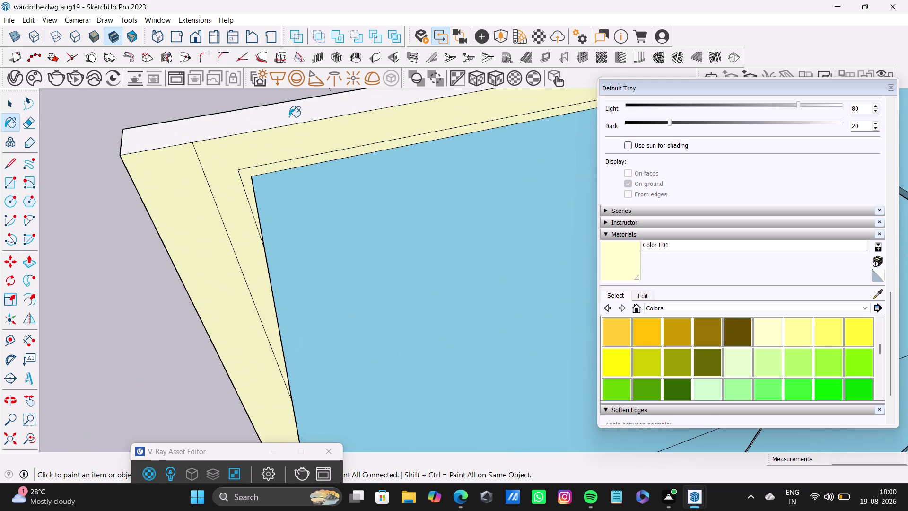
Paint the frame's far side face cream.
scroll(down, 3)
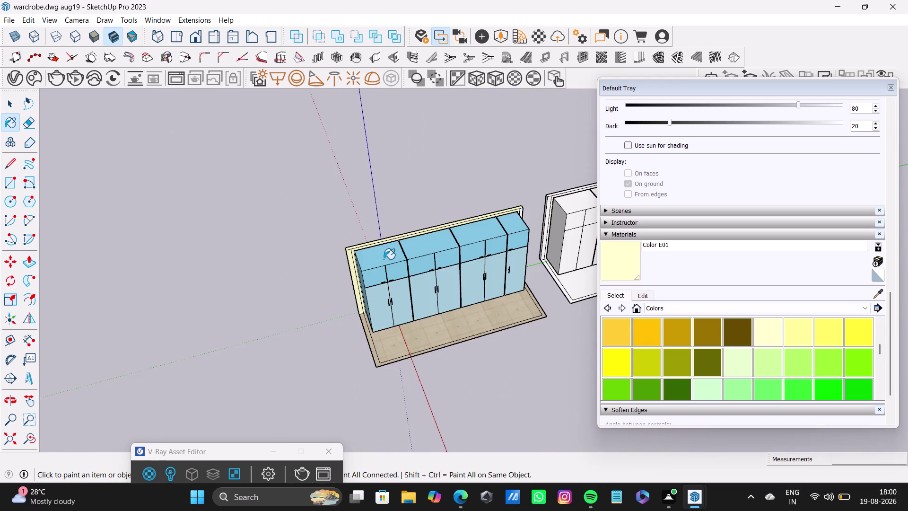
middle_drag(419, 261, 337, 296)
middle_drag(463, 277, 360, 276)
scroll(up, 3)
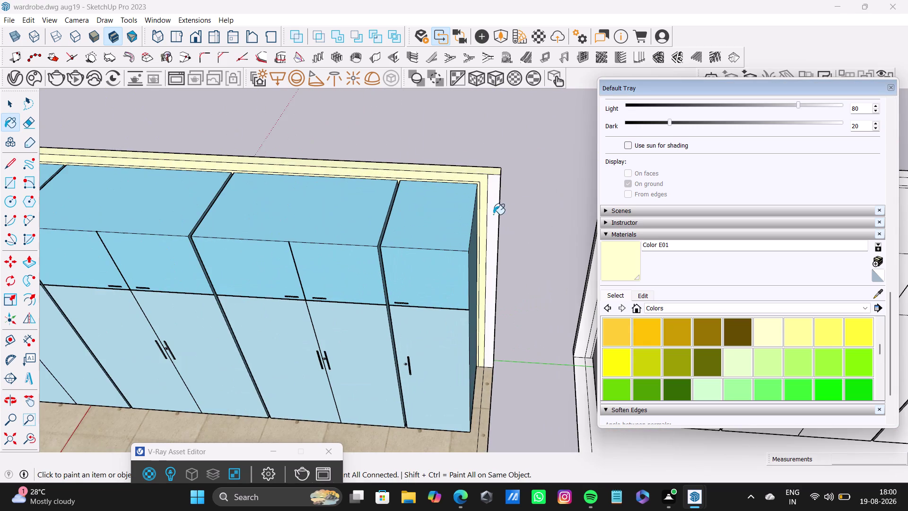
click(496, 209)
scroll(down, 3)
Orbit around the wardrobe to check the finished colours.
middle_drag(485, 311, 554, 209)
scroll(up, 3)
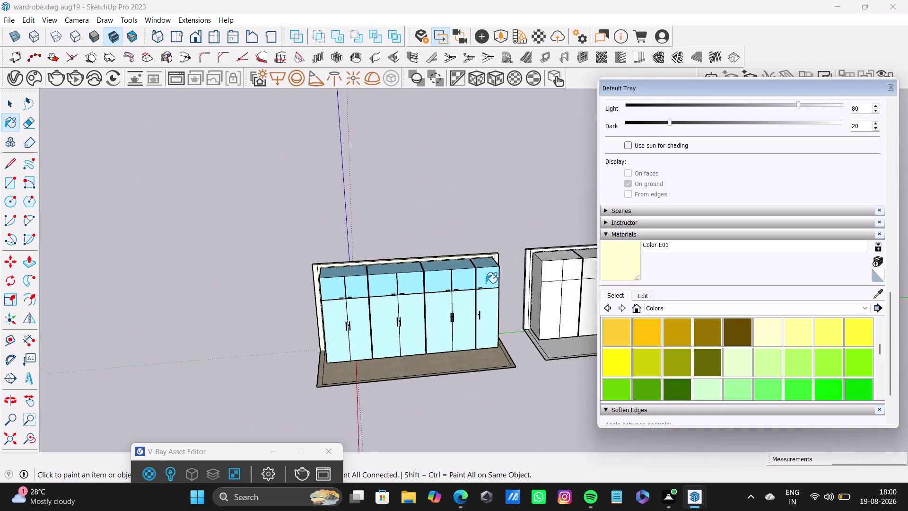
scroll(up, 3)
middle_drag(481, 291, 537, 254)
scroll(up, 3)
middle_drag(465, 306, 344, 306)
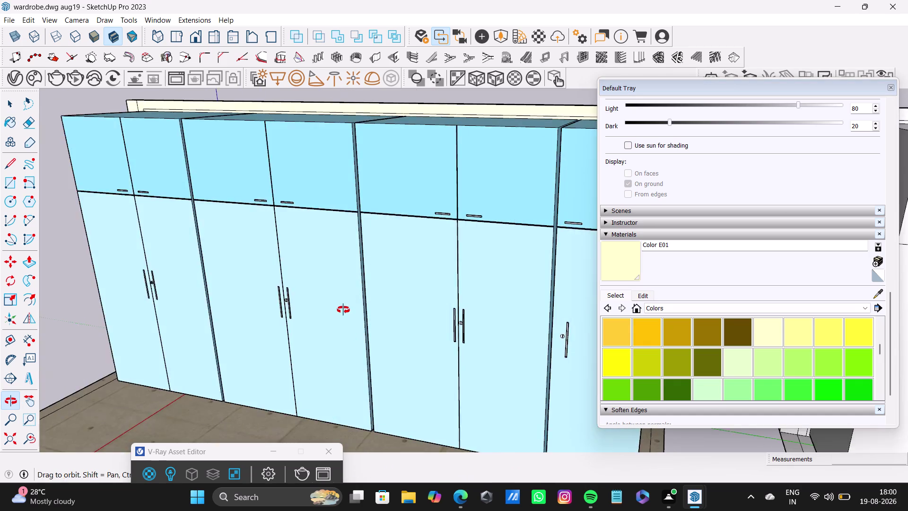
middle_drag(344, 306, 396, 348)
scroll(down, 3)
scroll(down, 3)
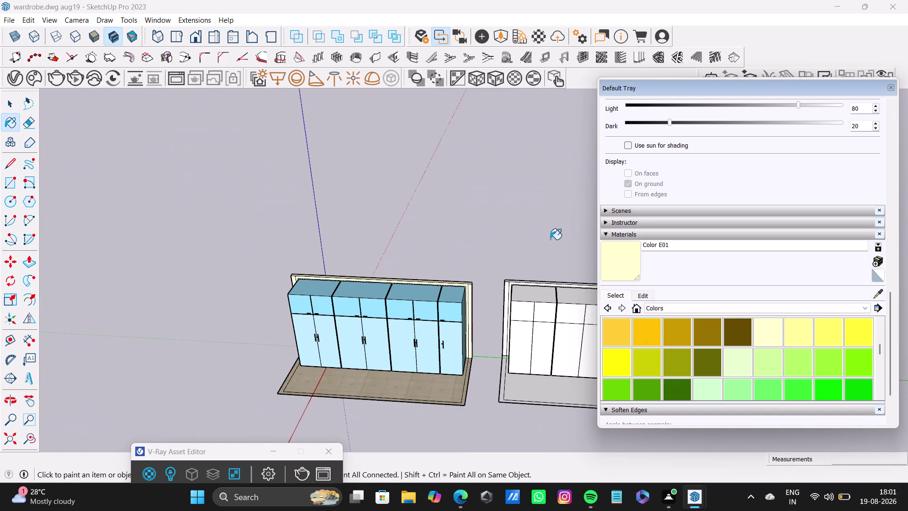